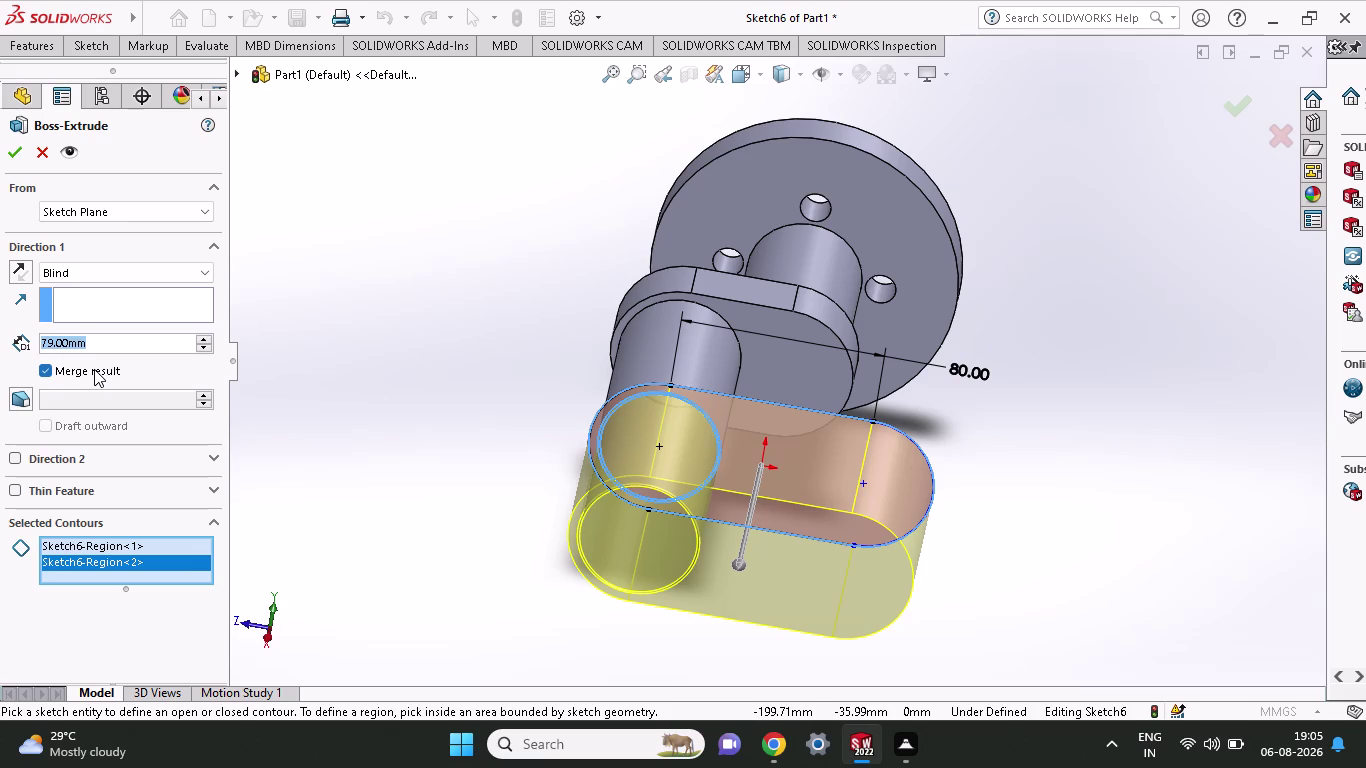
Set the arm boss to a 22 mm Blind depth, then orbit to its end face.
text(22)
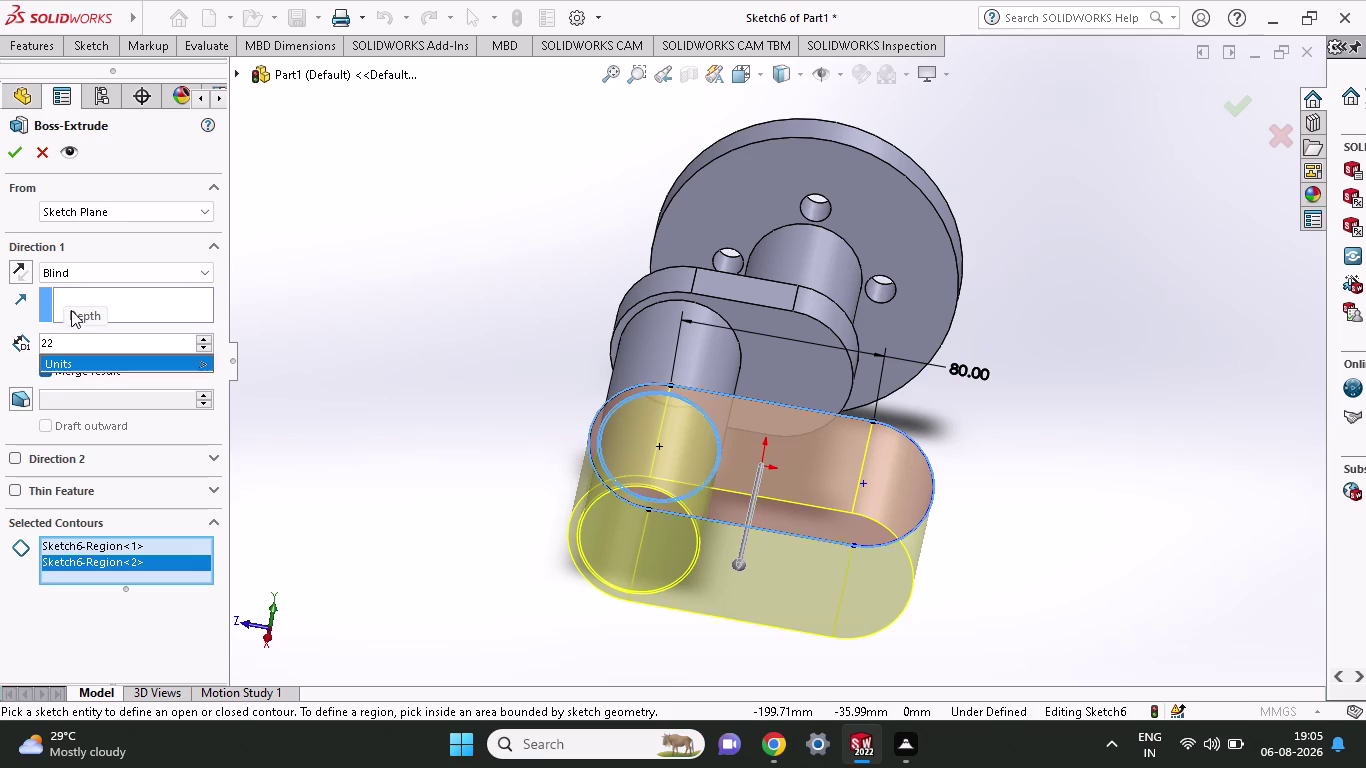
click(16, 155)
click(16, 155)
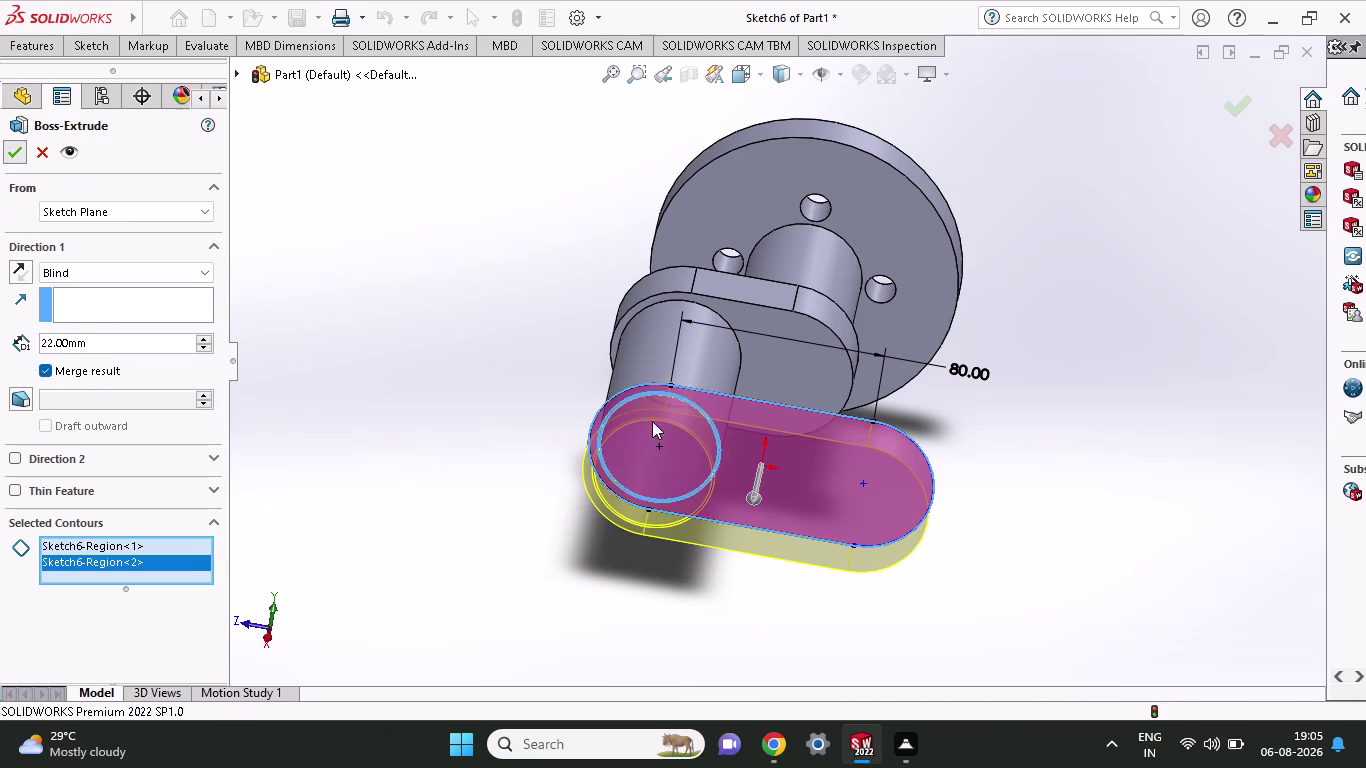
middle_drag(723, 580, 731, 665)
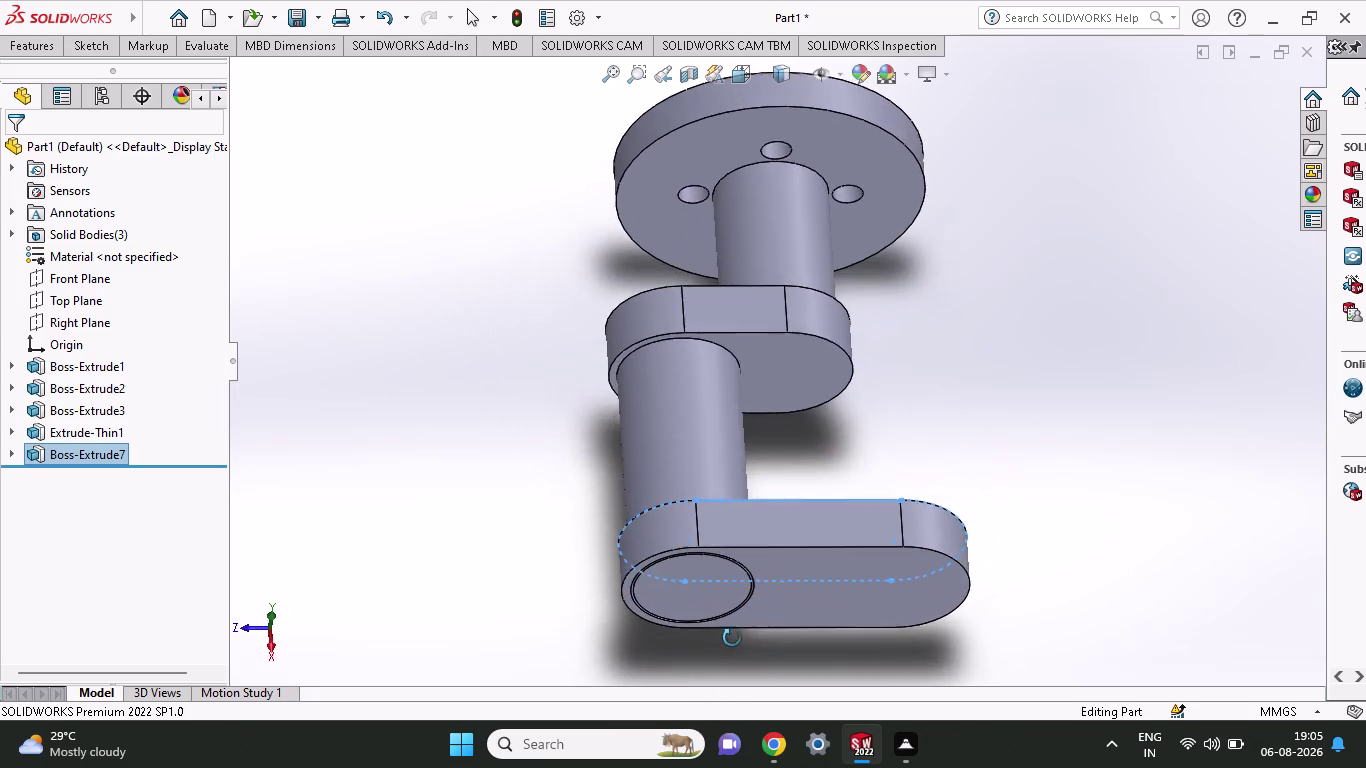
middle_drag(731, 665, 749, 578)
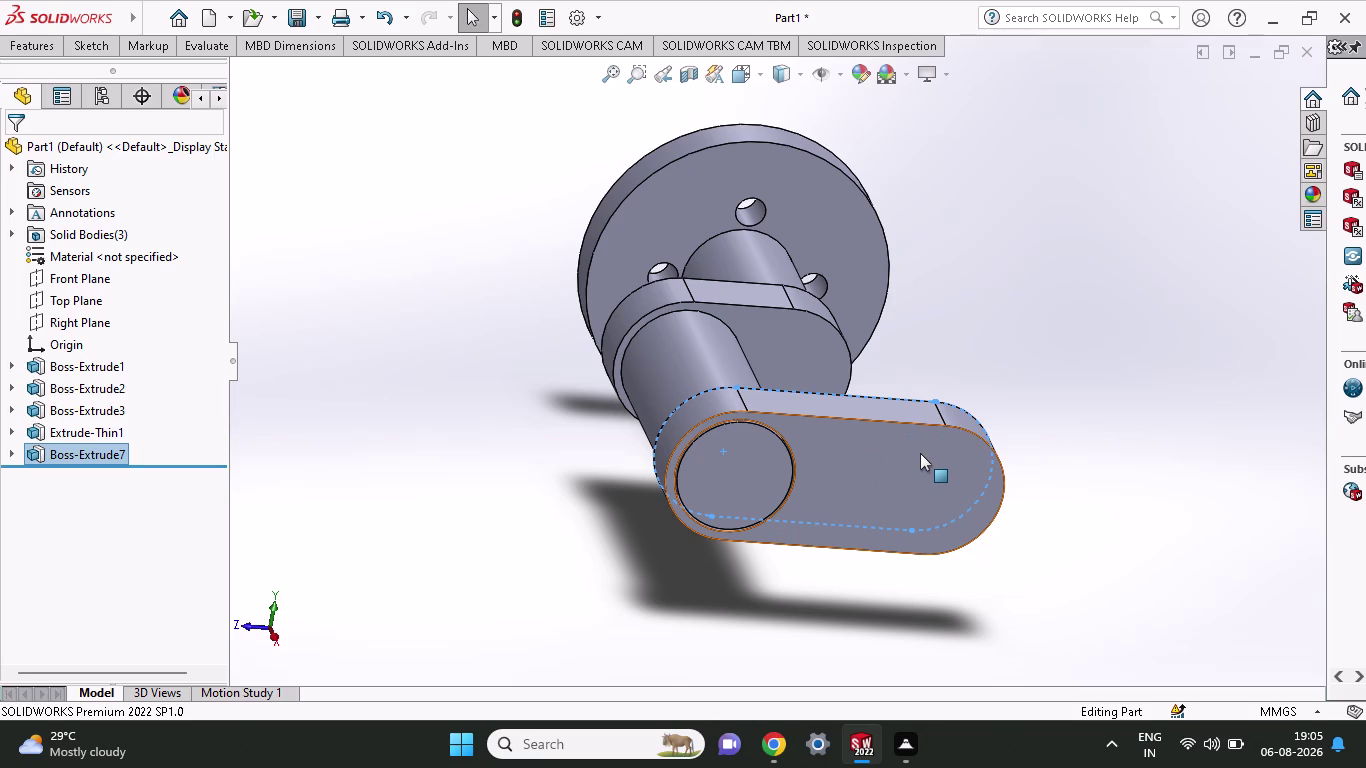
click(33, 45)
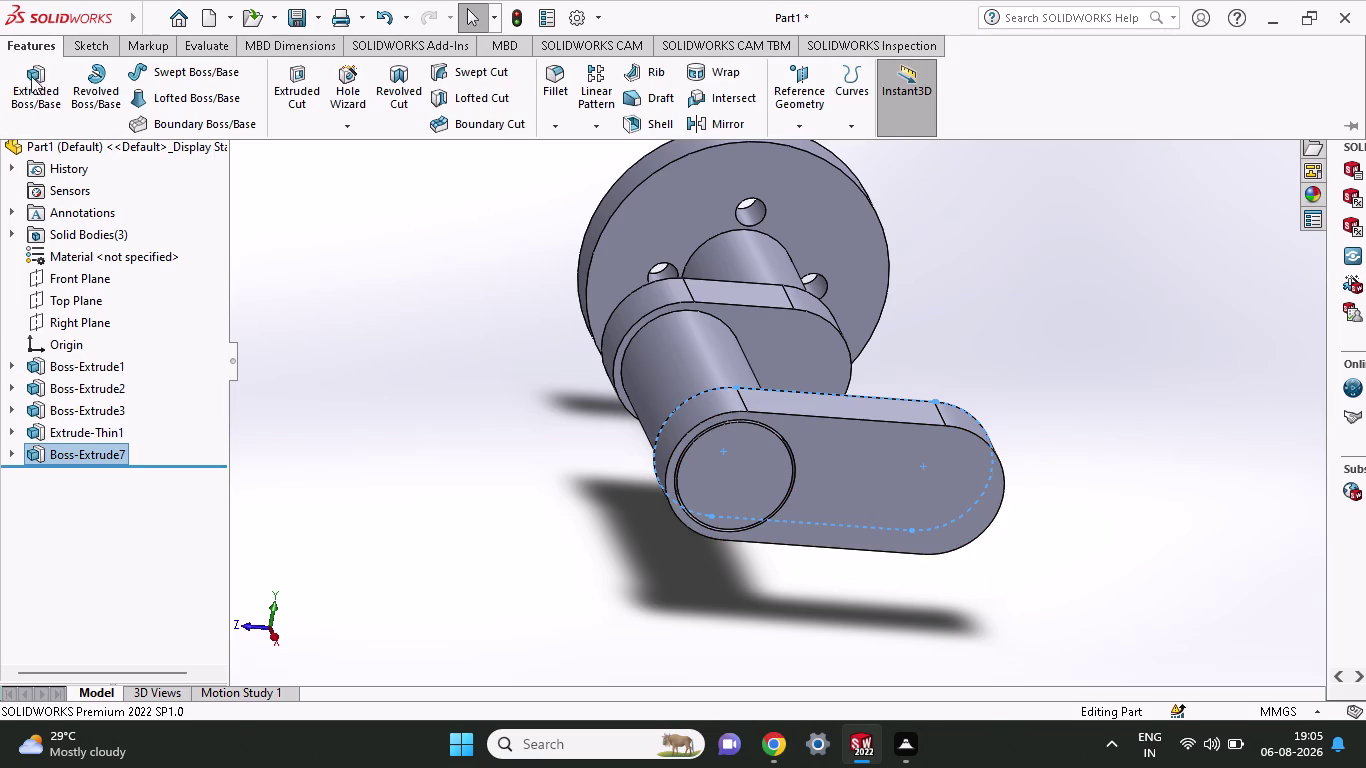
Start a sketch on the arm's end face and draw a circle at its far end.
click(28, 84)
click(839, 470)
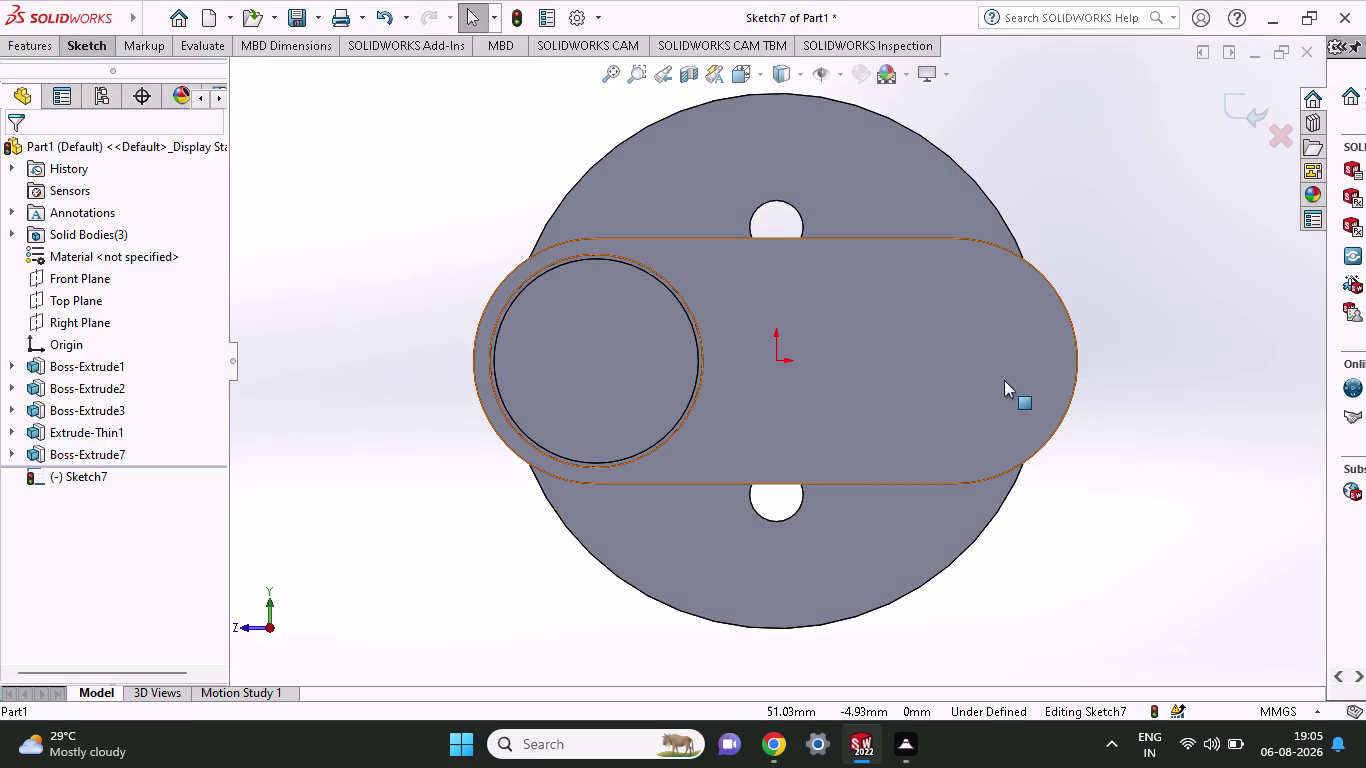
click(72, 46)
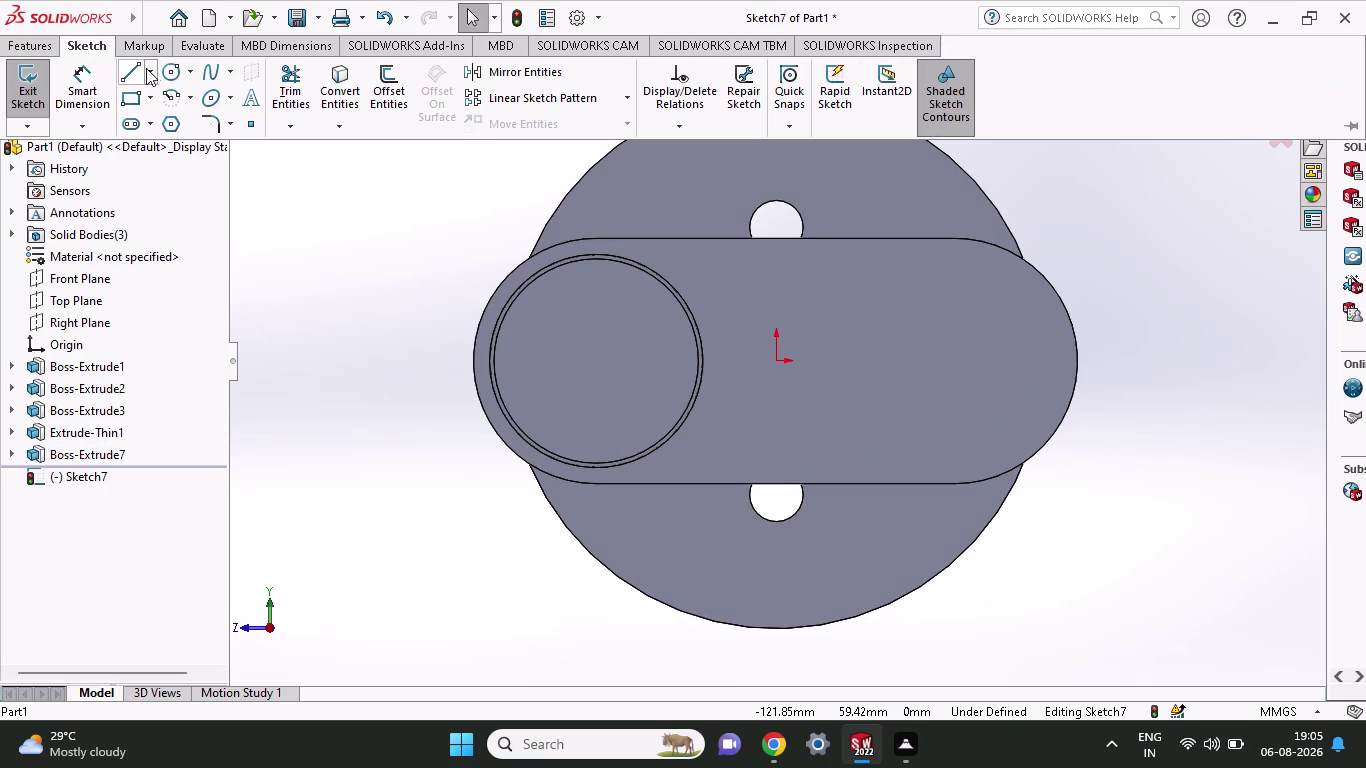
click(164, 68)
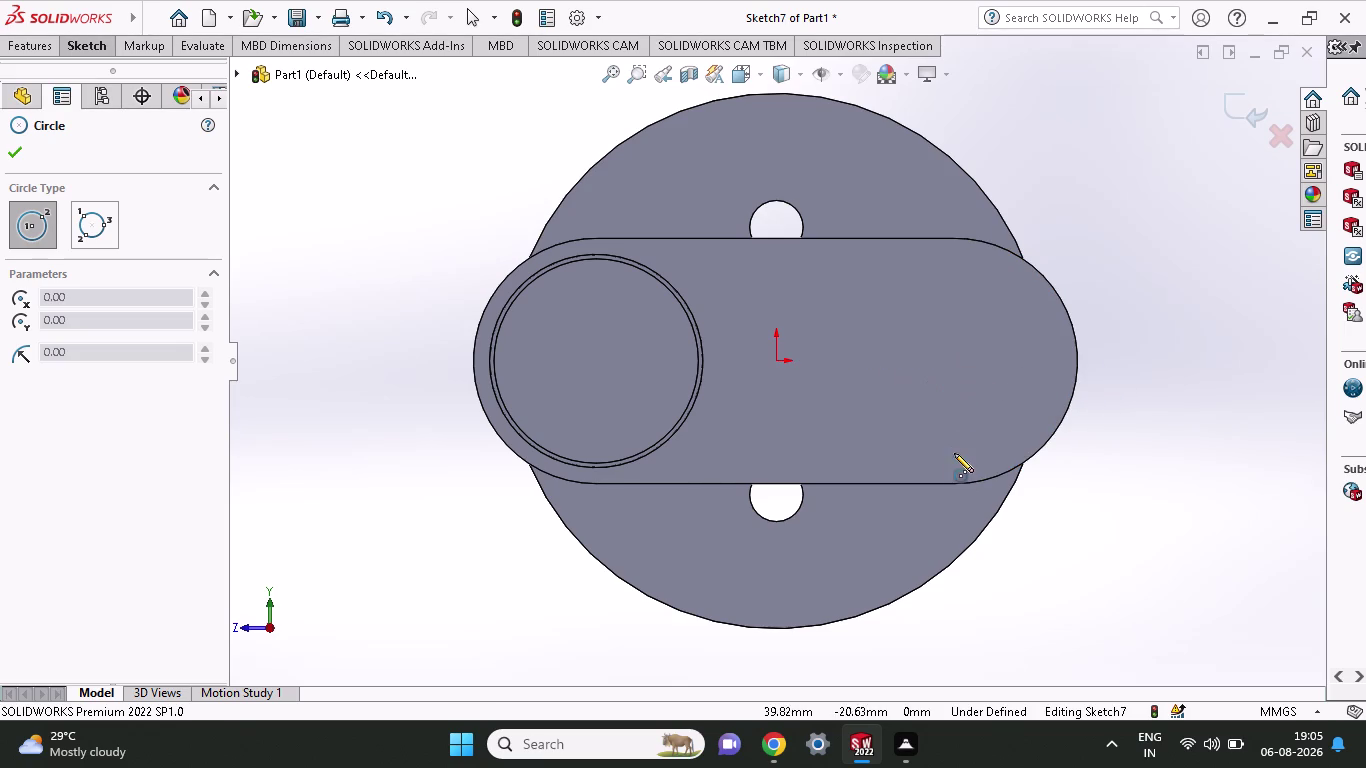
click(953, 360)
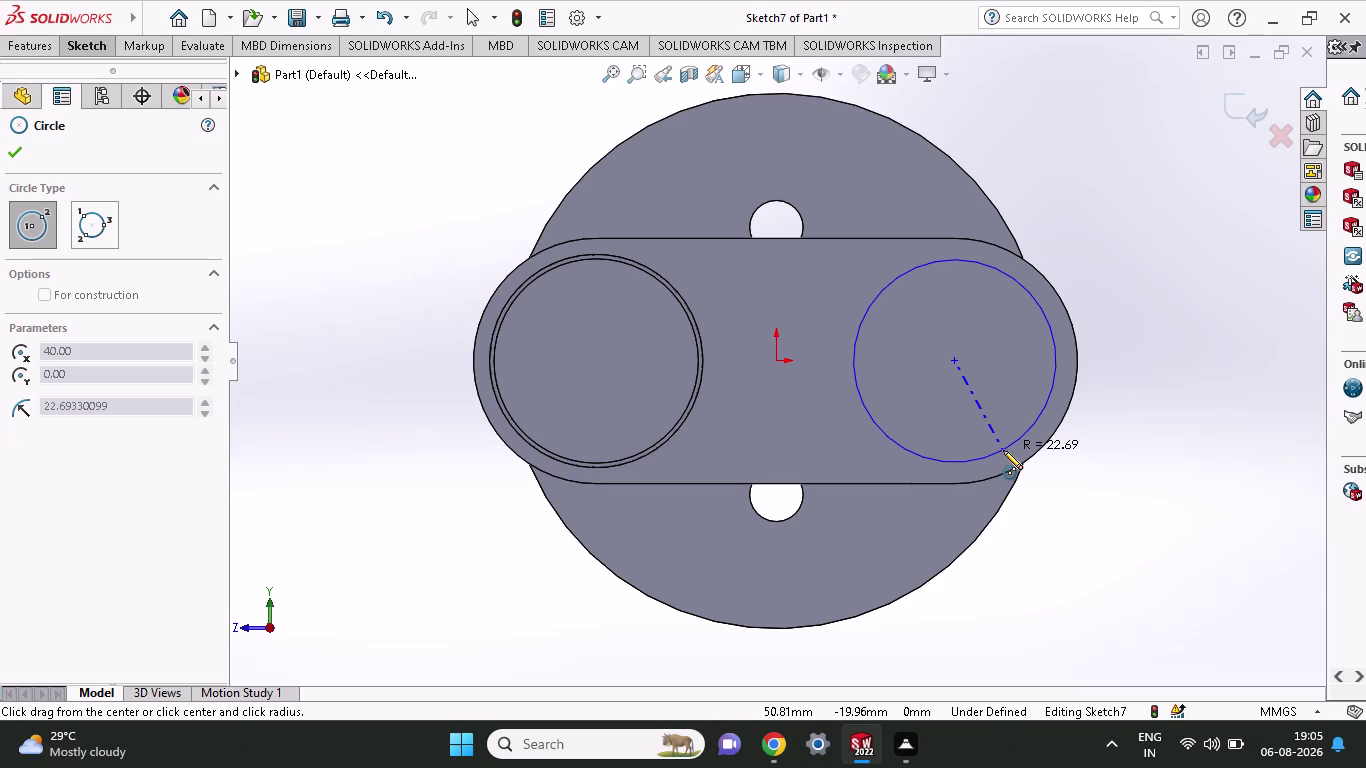
click(1002, 450)
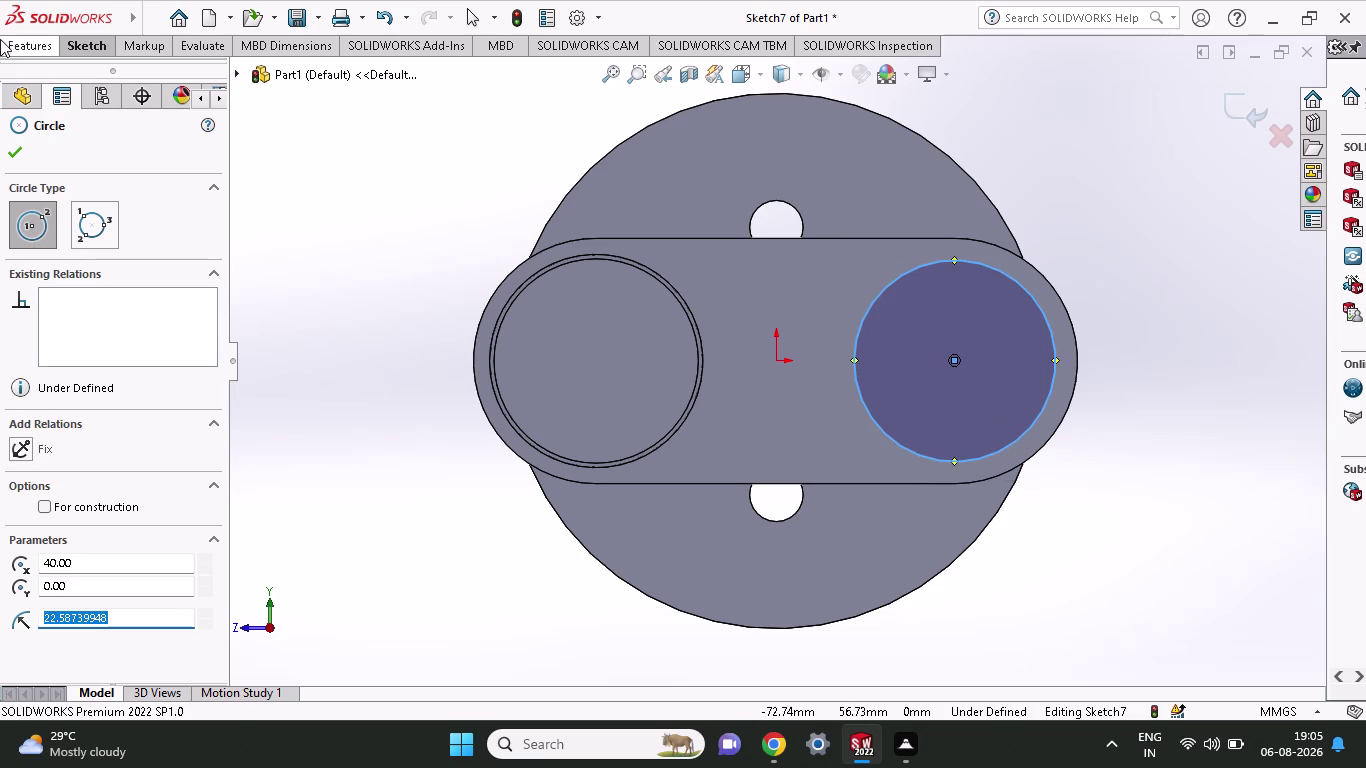
Dimension the circle's diameter as 22.5+22.5, giving 45 mm.
click(36, 47)
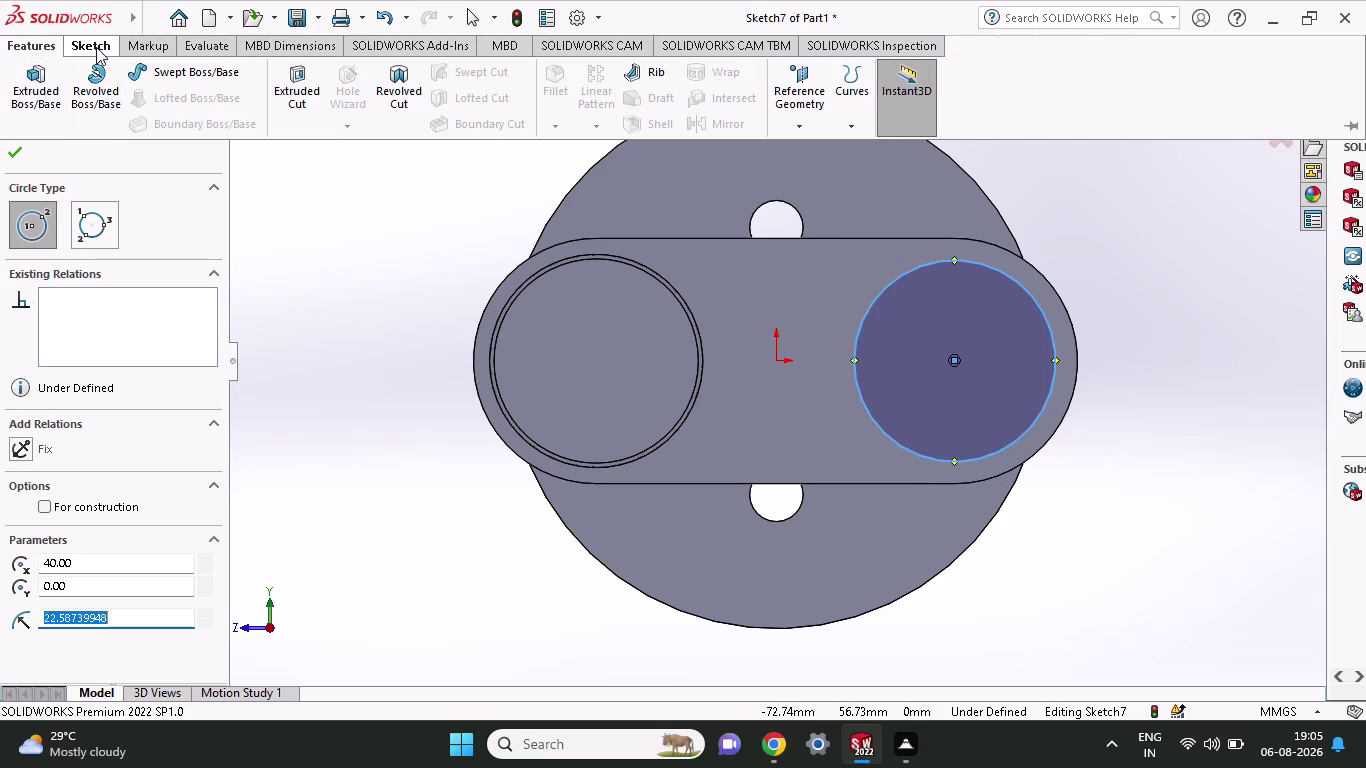
click(96, 47)
click(72, 83)
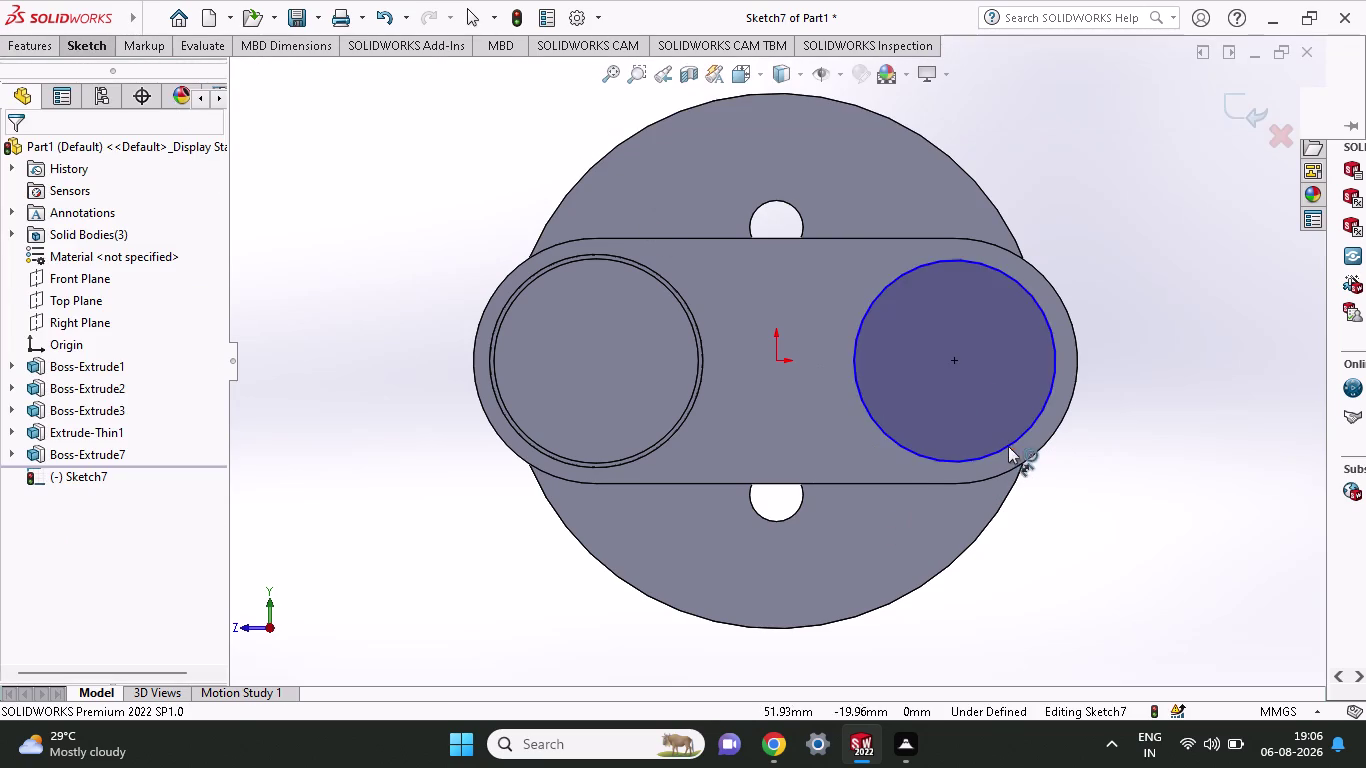
click(1008, 439)
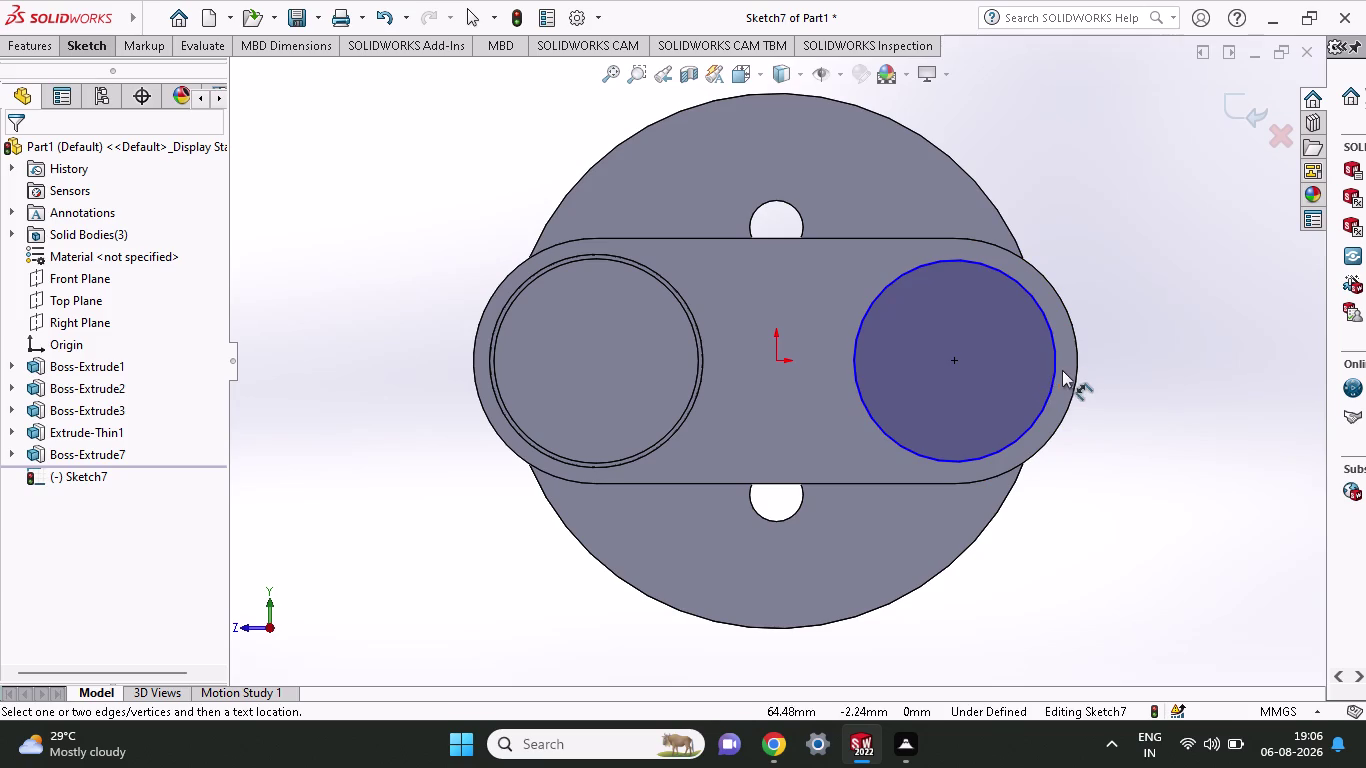
click(1052, 370)
click(1202, 388)
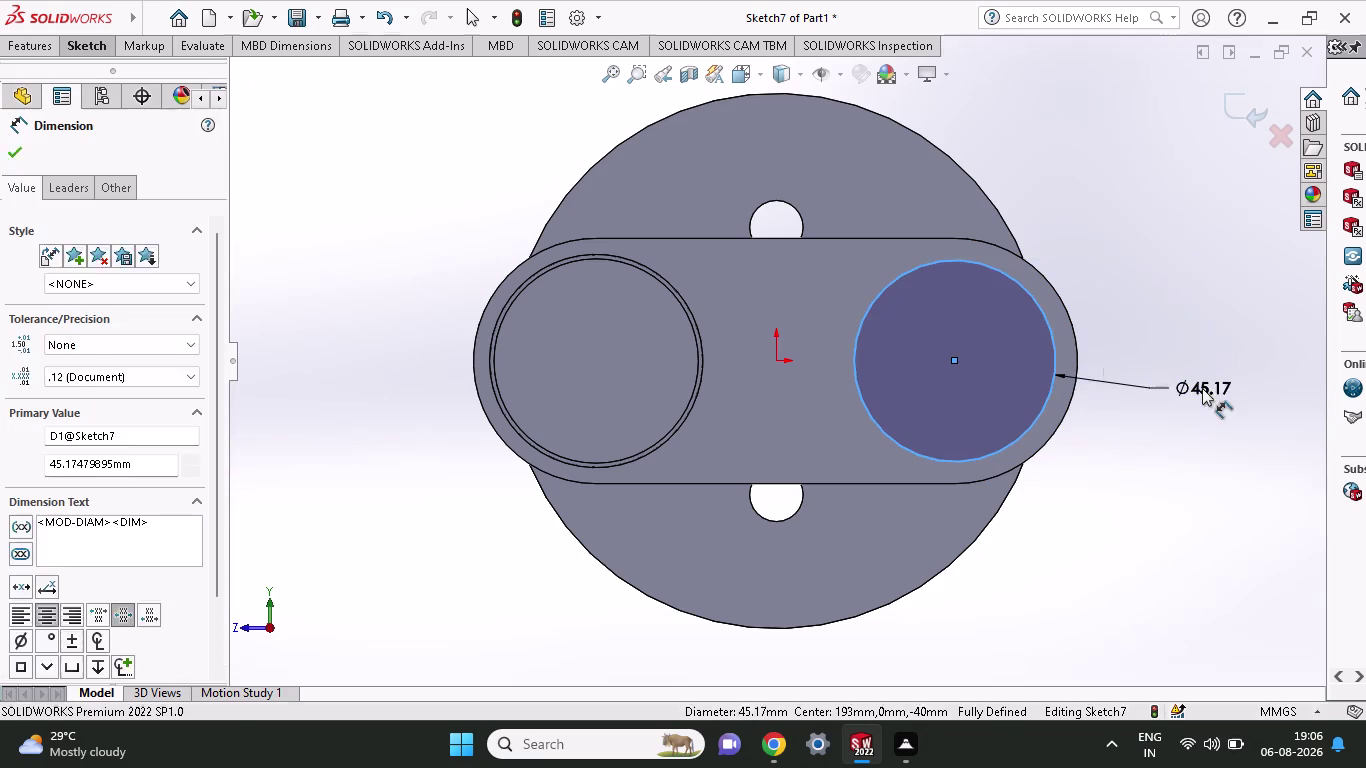
text(2)
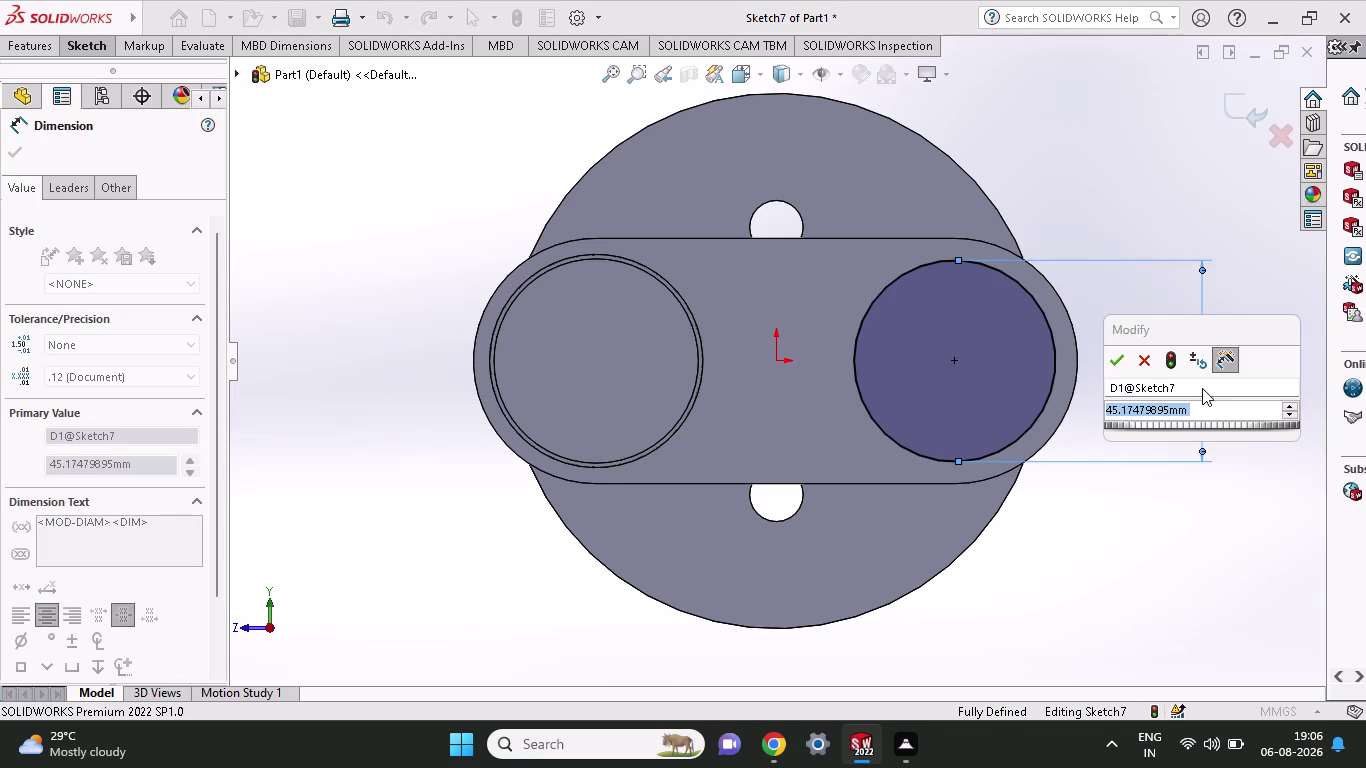
text(2)
text(.)
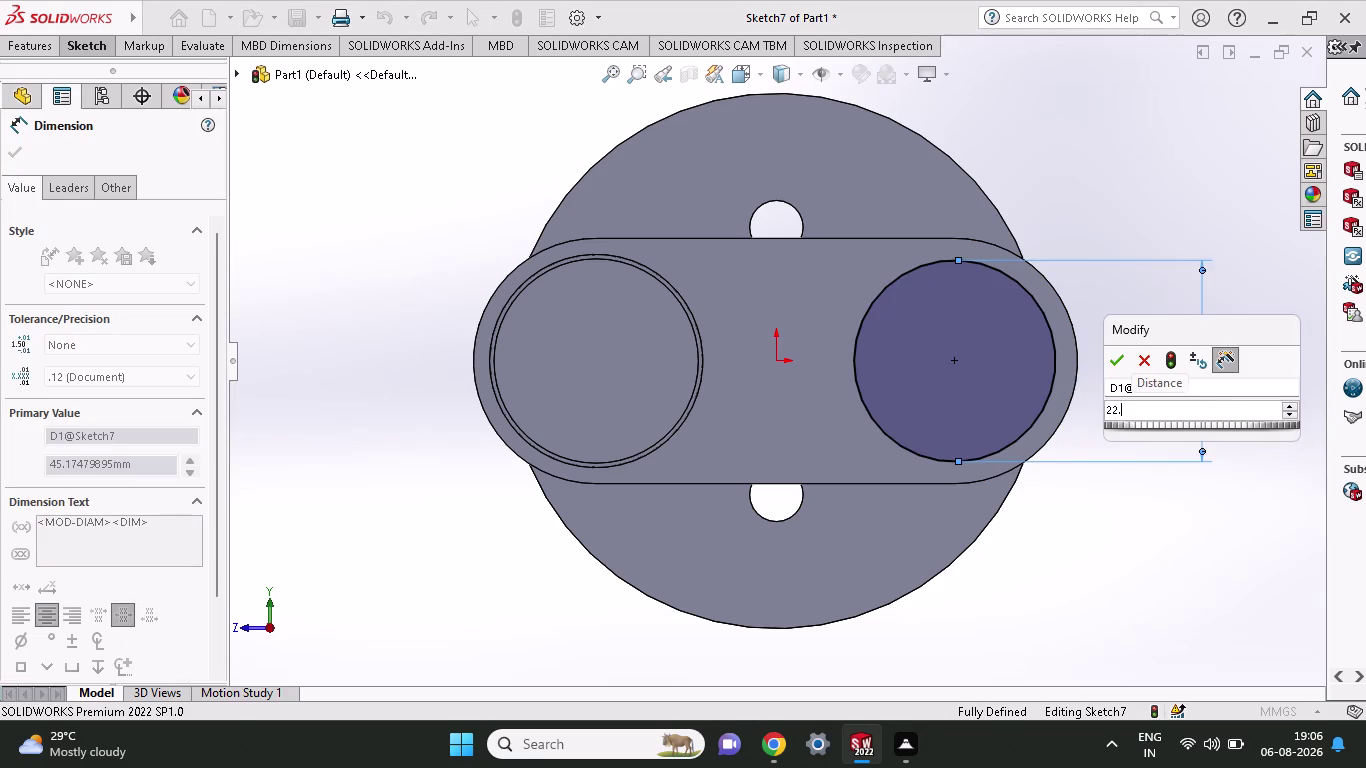
text(5+)
text(22)
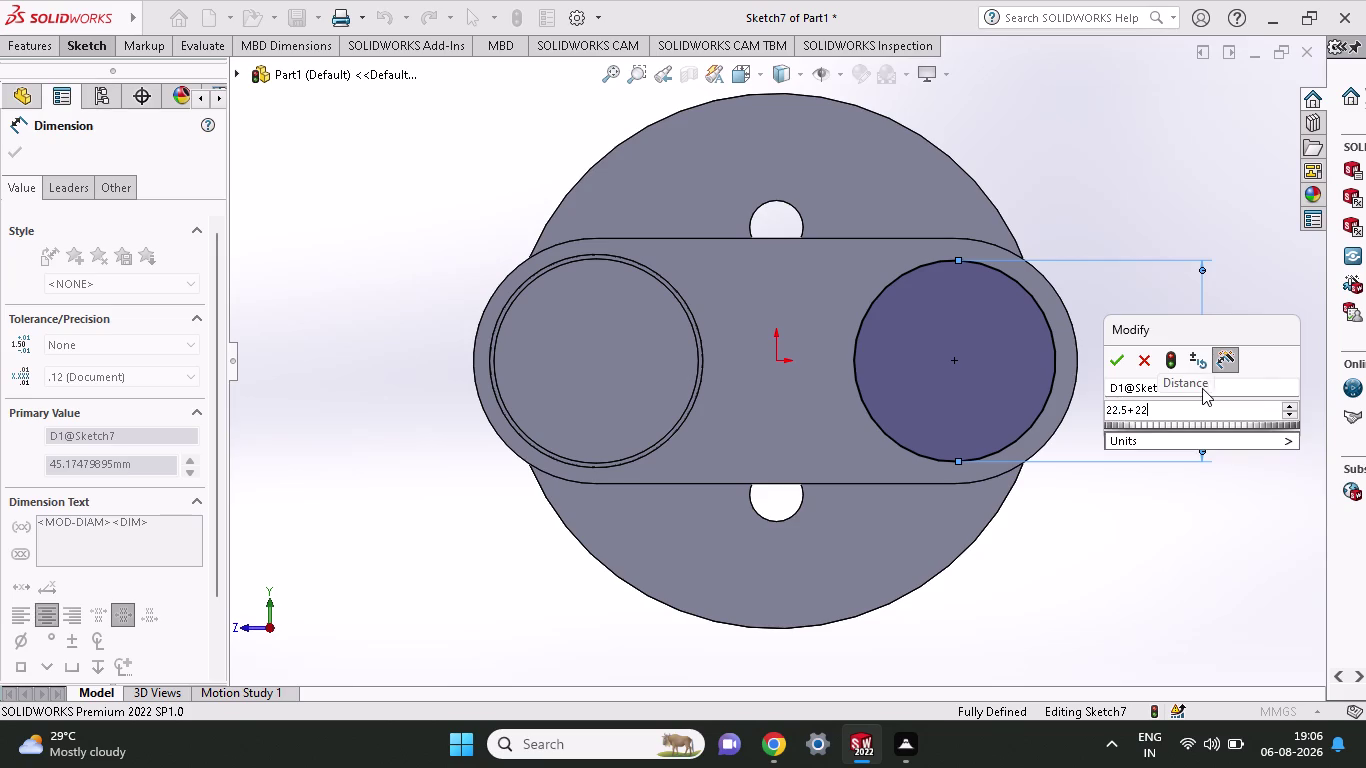
text(.5)
click(1120, 357)
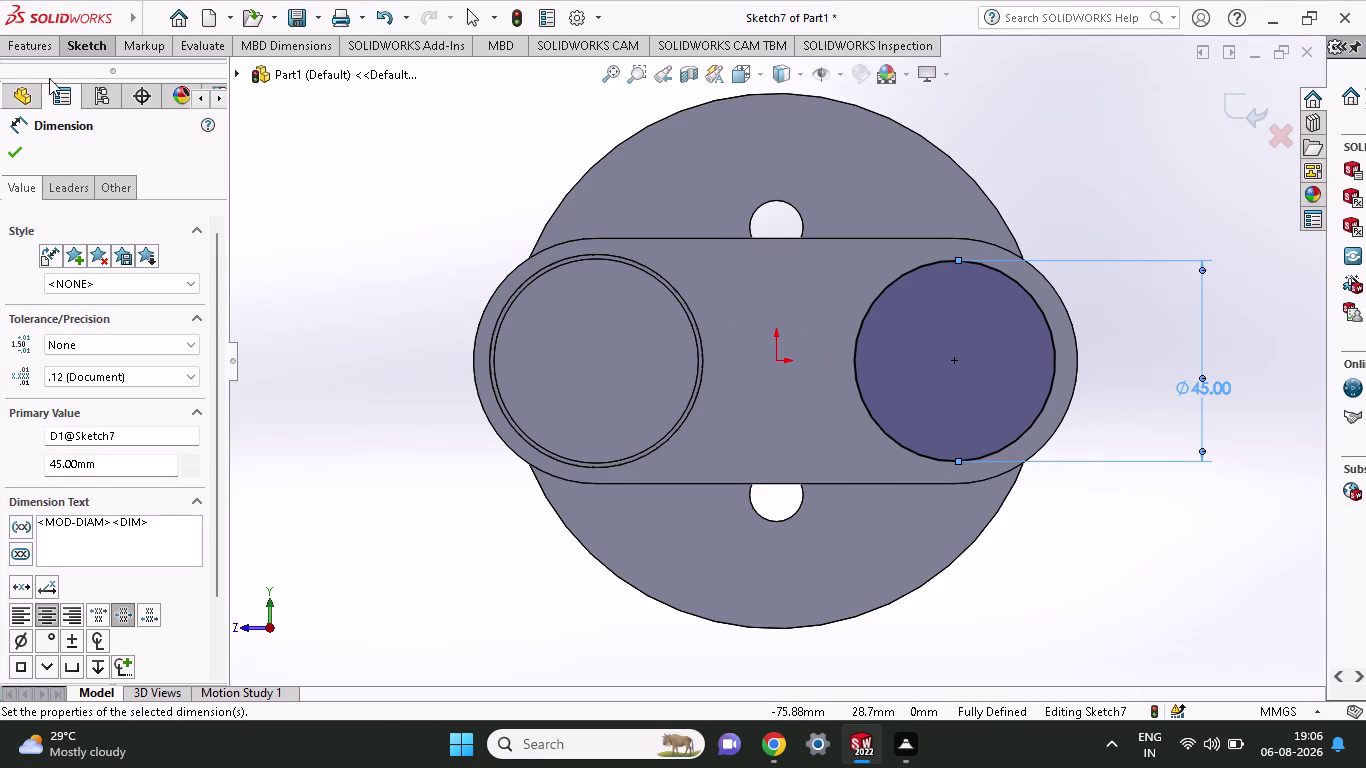
Start an Extruded Boss/Base from the circle sketch.
click(52, 50)
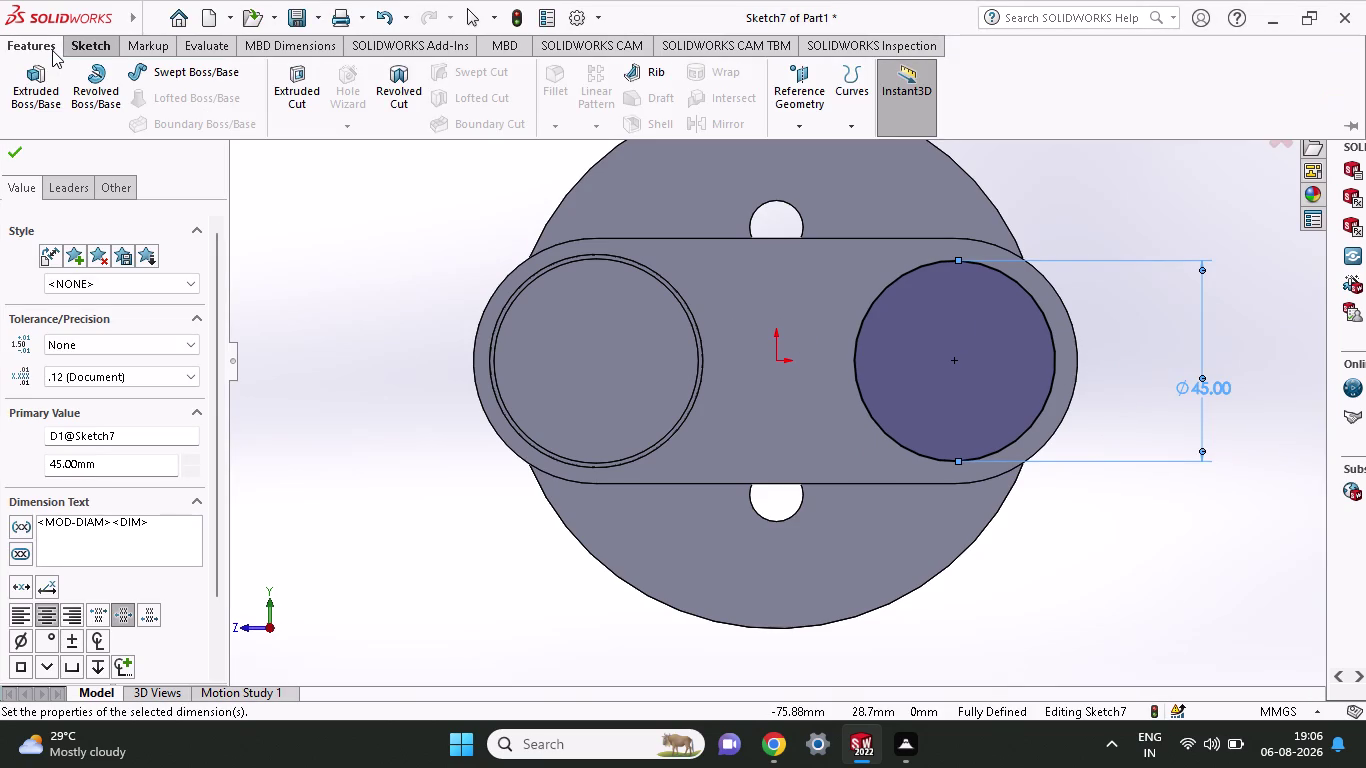
click(73, 50)
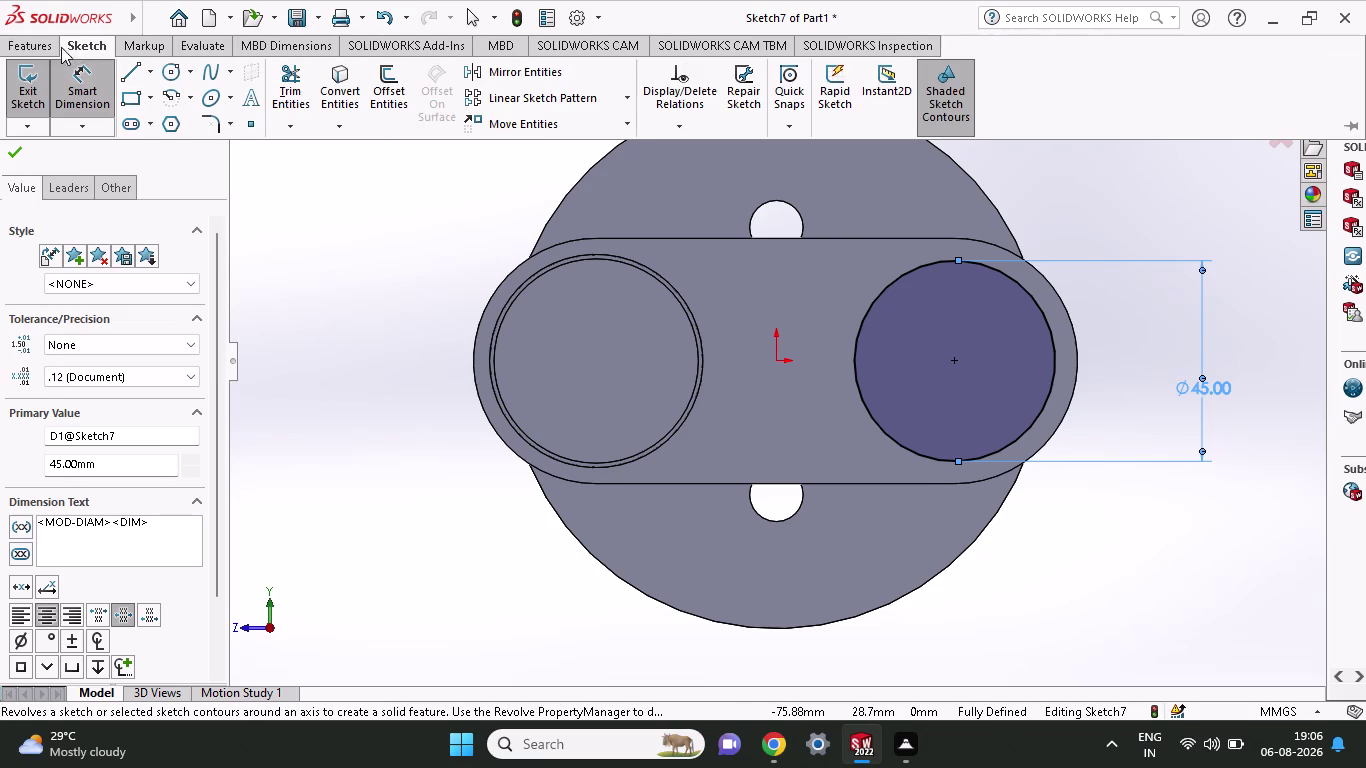
click(47, 43)
click(52, 85)
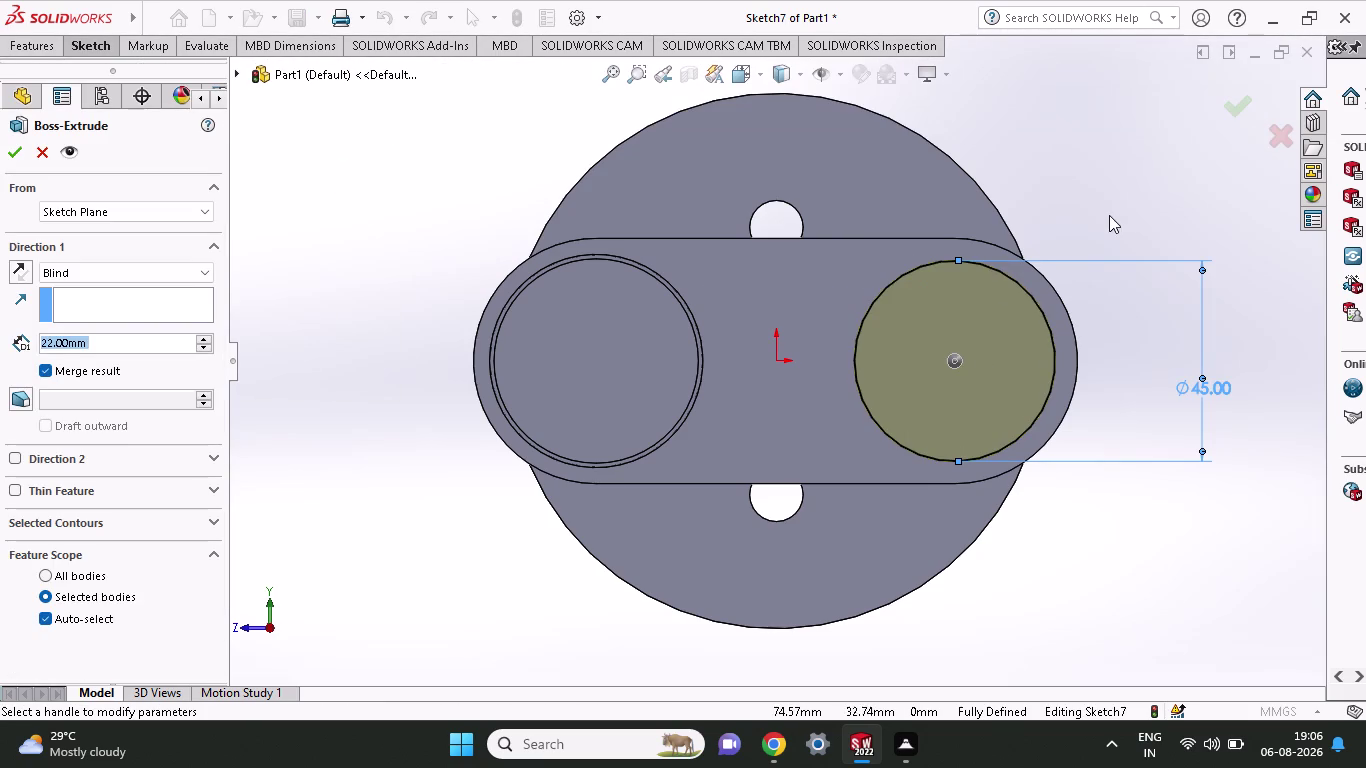
Orbit and zoom to inspect the Boss-Extrude preview of Sketch7.
middle_drag(1109, 215, 1140, 309)
scroll(up, 3)
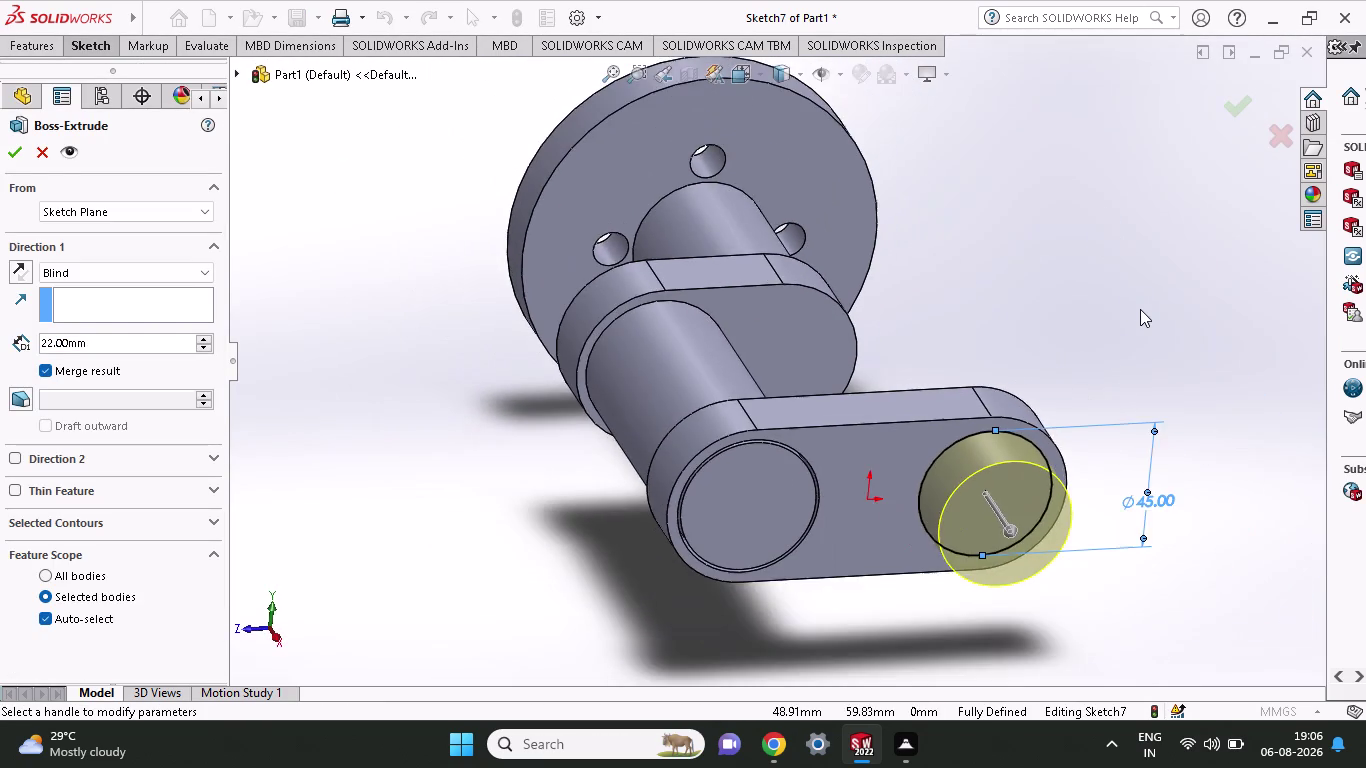
scroll(up, 3)
scroll(up, 3)
scroll(down, 3)
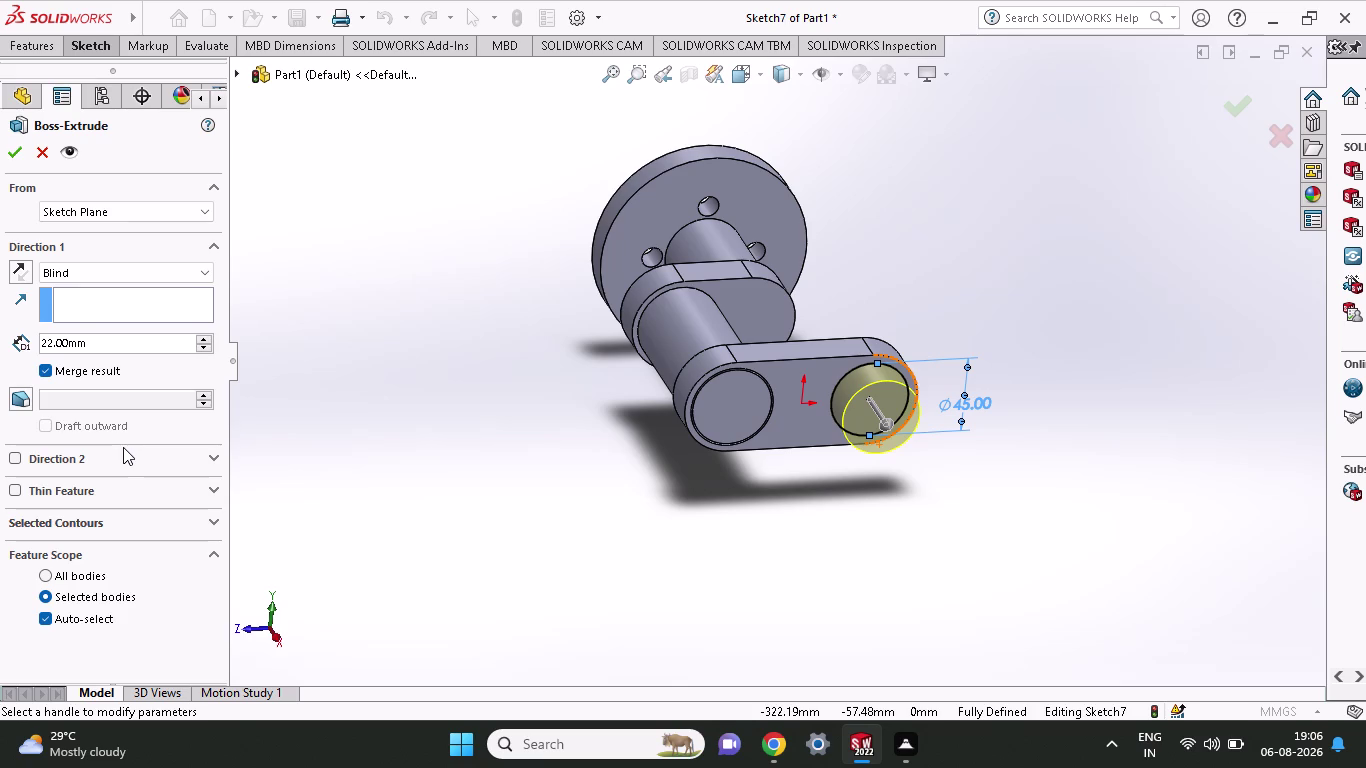
middle_drag(863, 242, 879, 392)
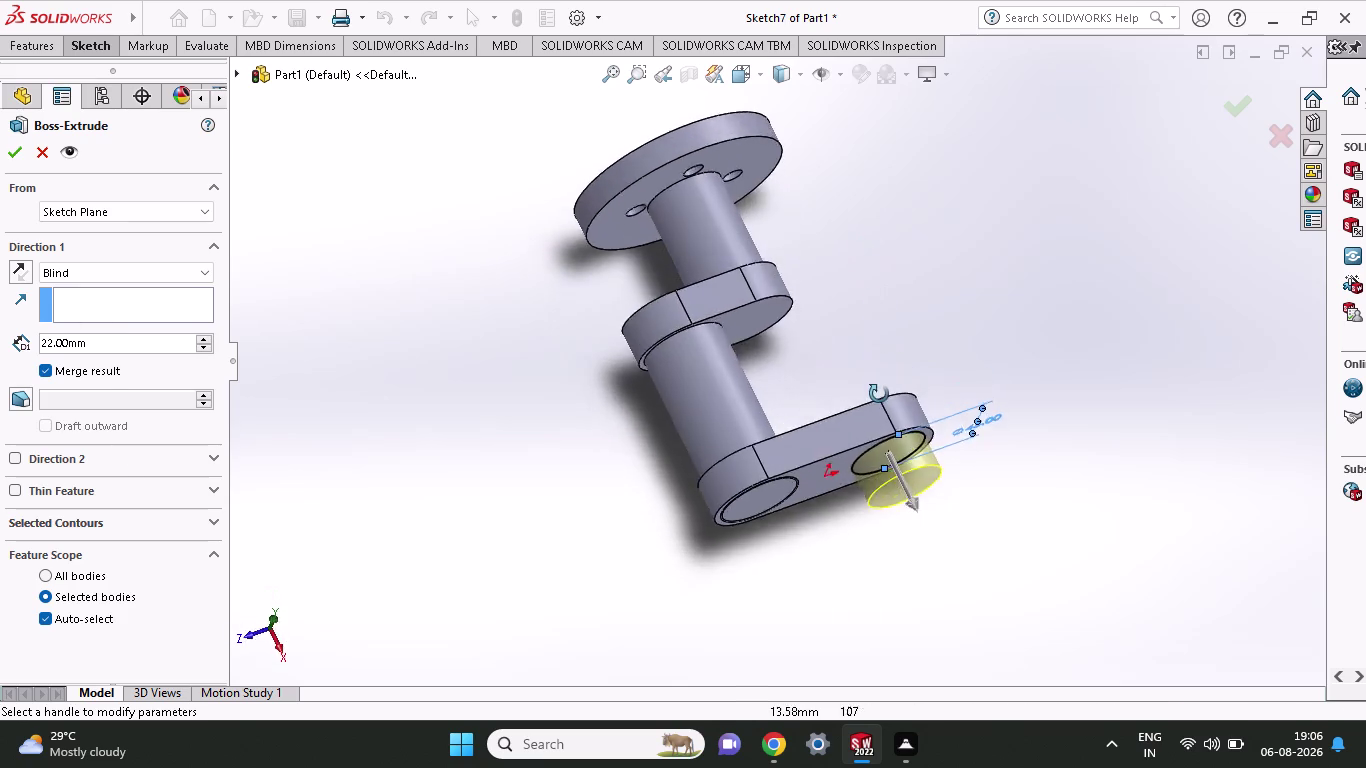
middle_drag(879, 392, 849, 270)
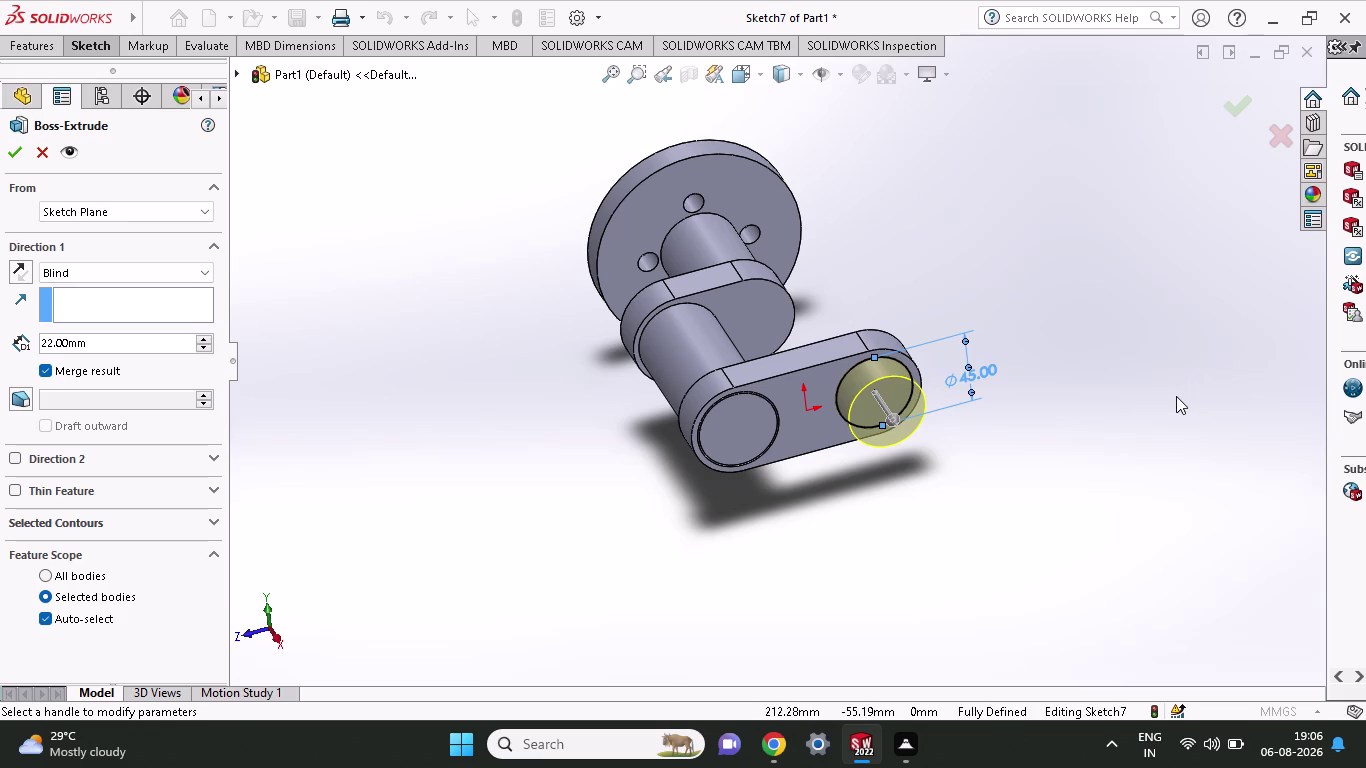
Cancel the extrusion and undo until the circle reads 45.17 mm diameter.
key(ctrl+z)
key(ctrl+z)
key(Escape)
key(ctrl+z)
key(ctrl+z)
key(ctrl+z)
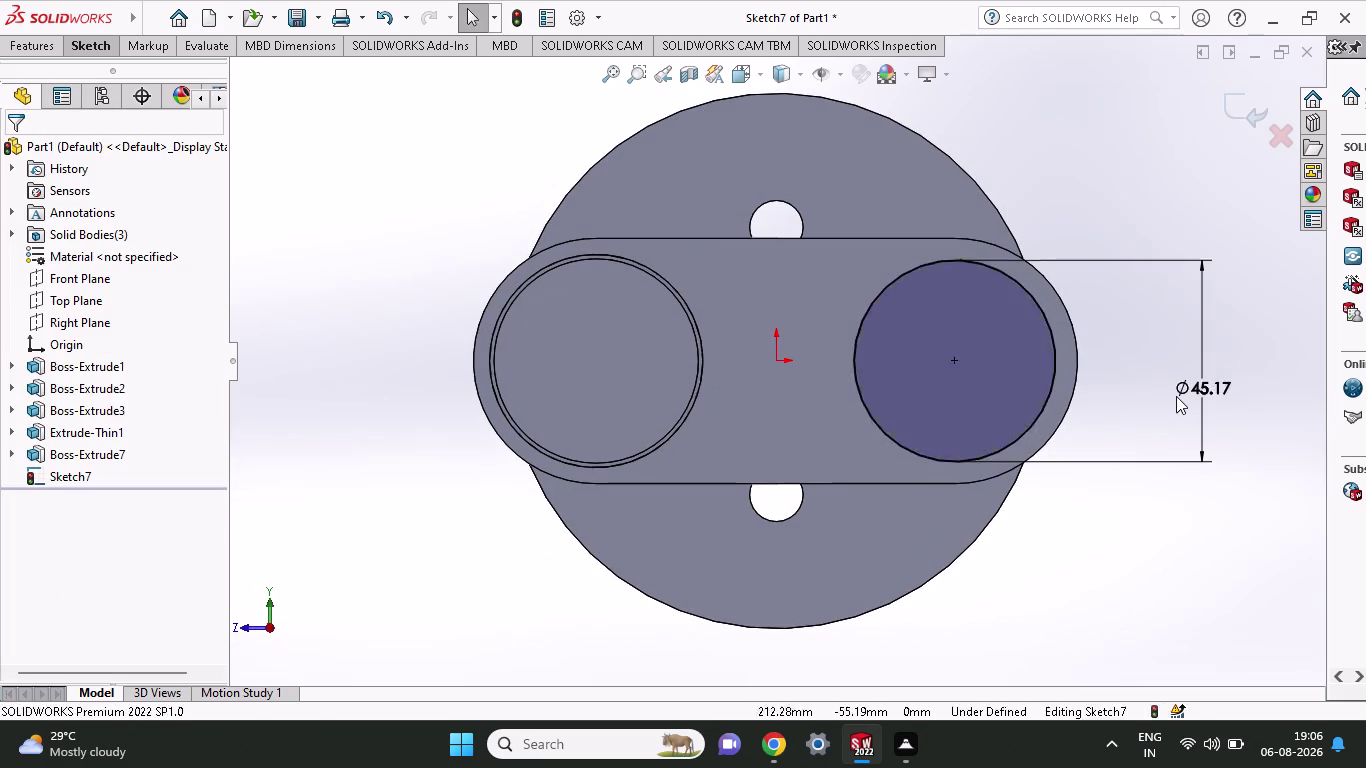
Undo the circle sketch and earlier steps, orbiting to inspect the model.
key(ctrl+z)
key(ctrl+z)
key(ctrl+z)
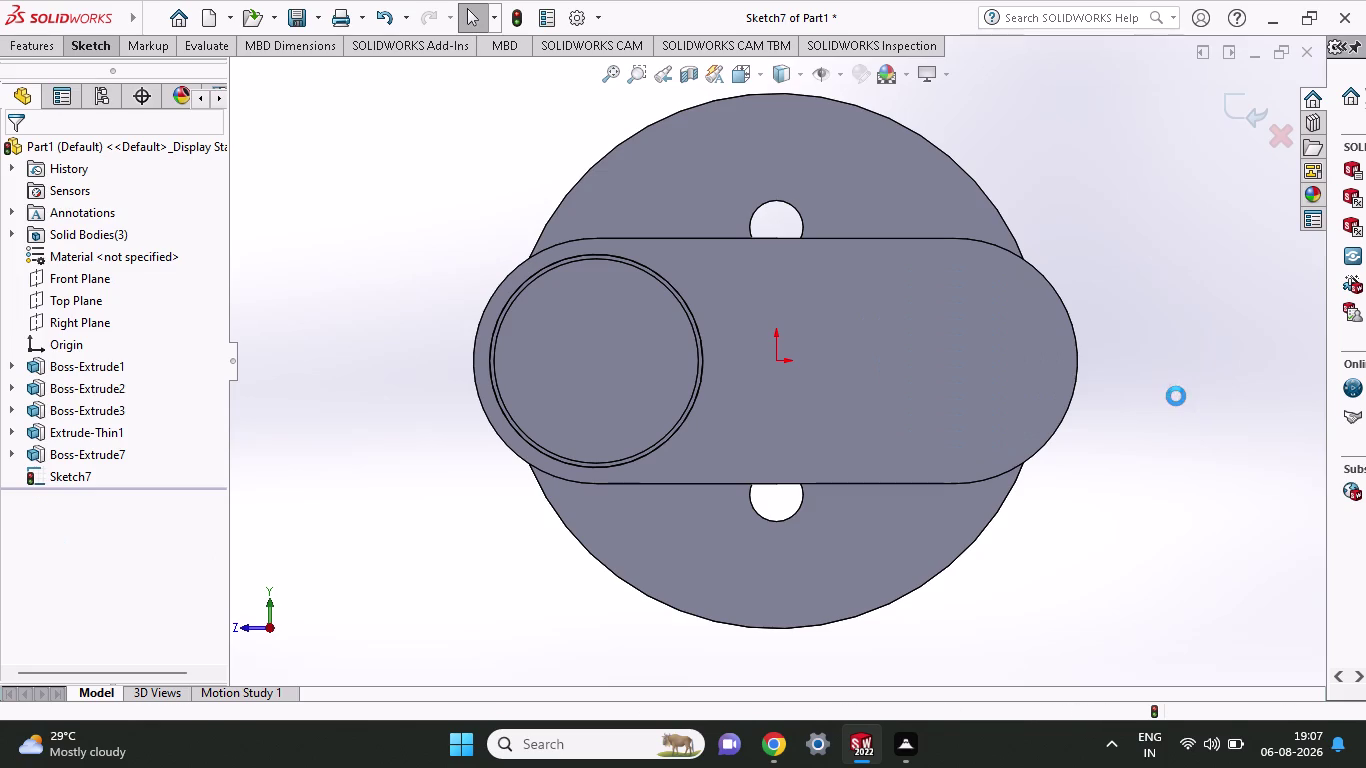
key(ctrl+z)
middle_drag(1158, 333, 1159, 465)
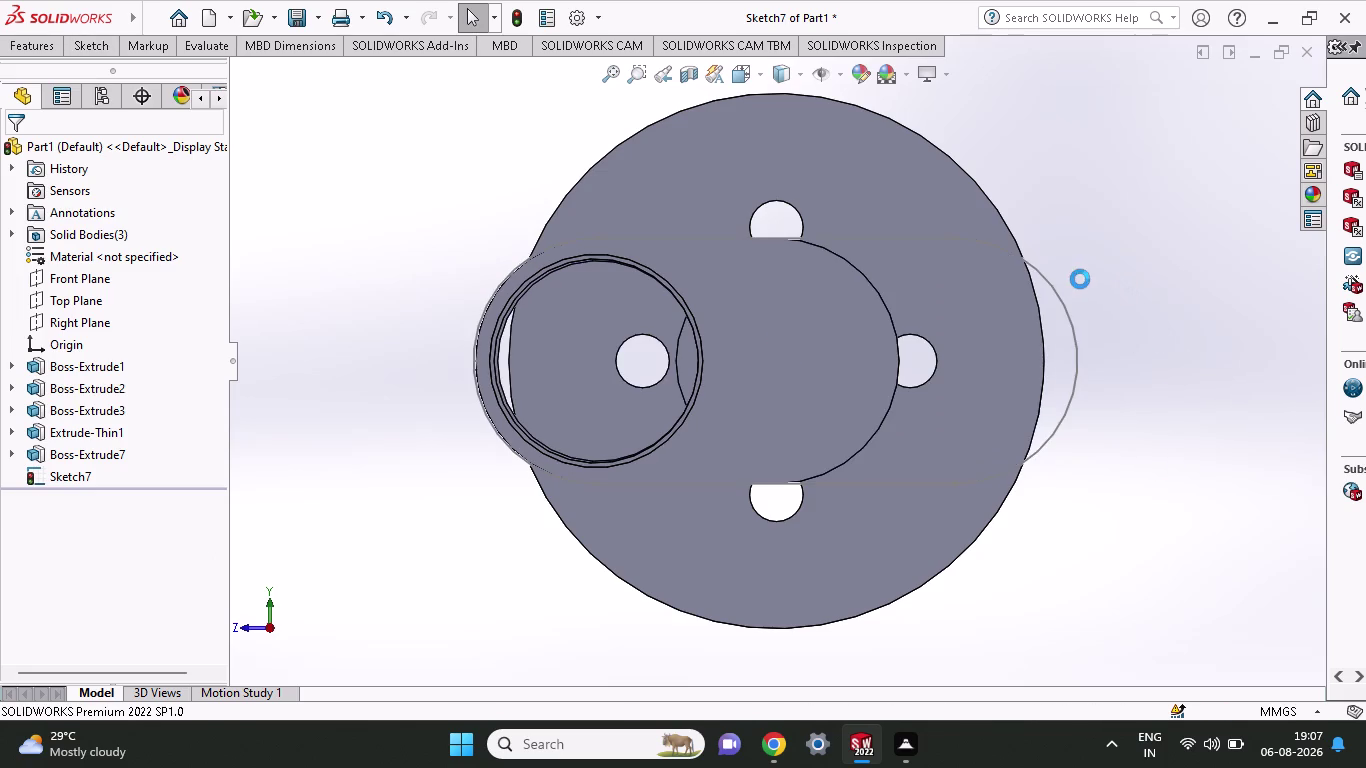
middle_drag(1109, 269, 1133, 365)
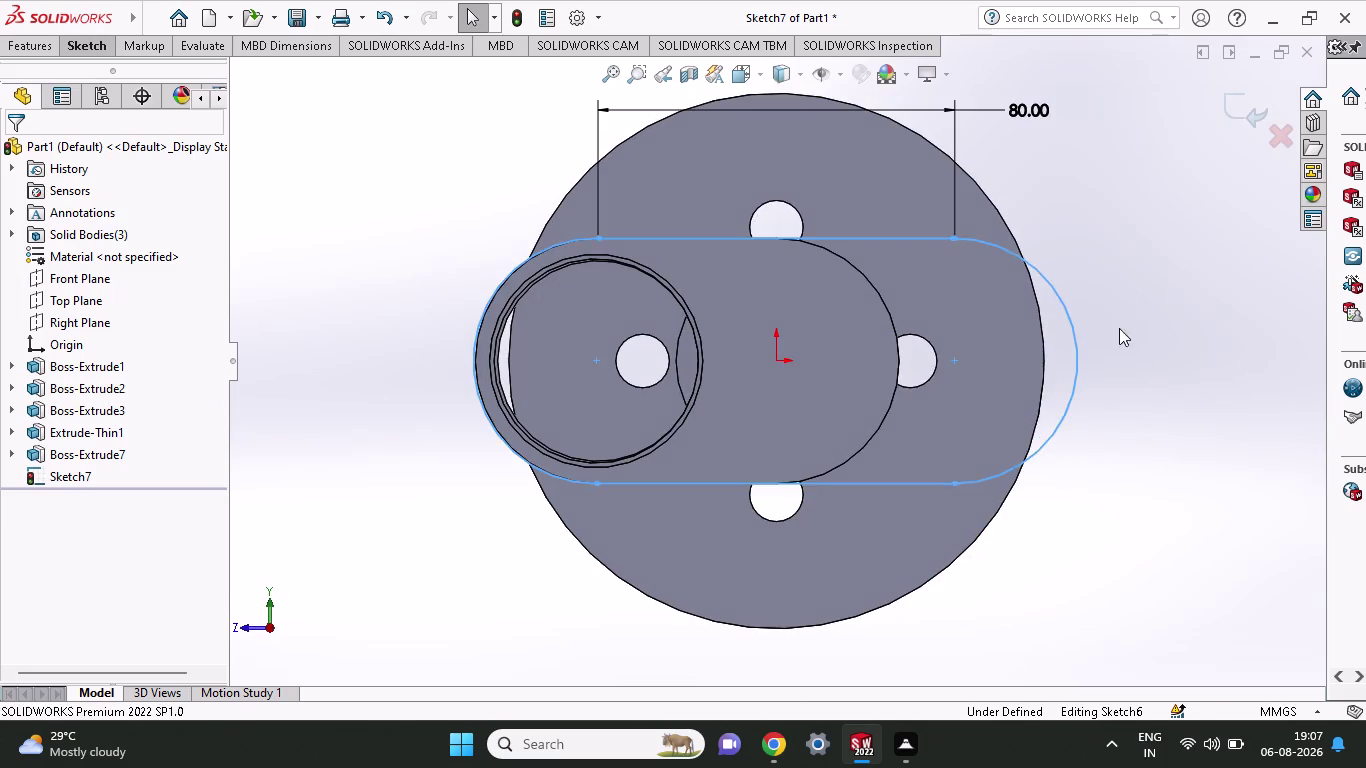
middle_drag(1130, 293, 1128, 421)
scroll(up, 3)
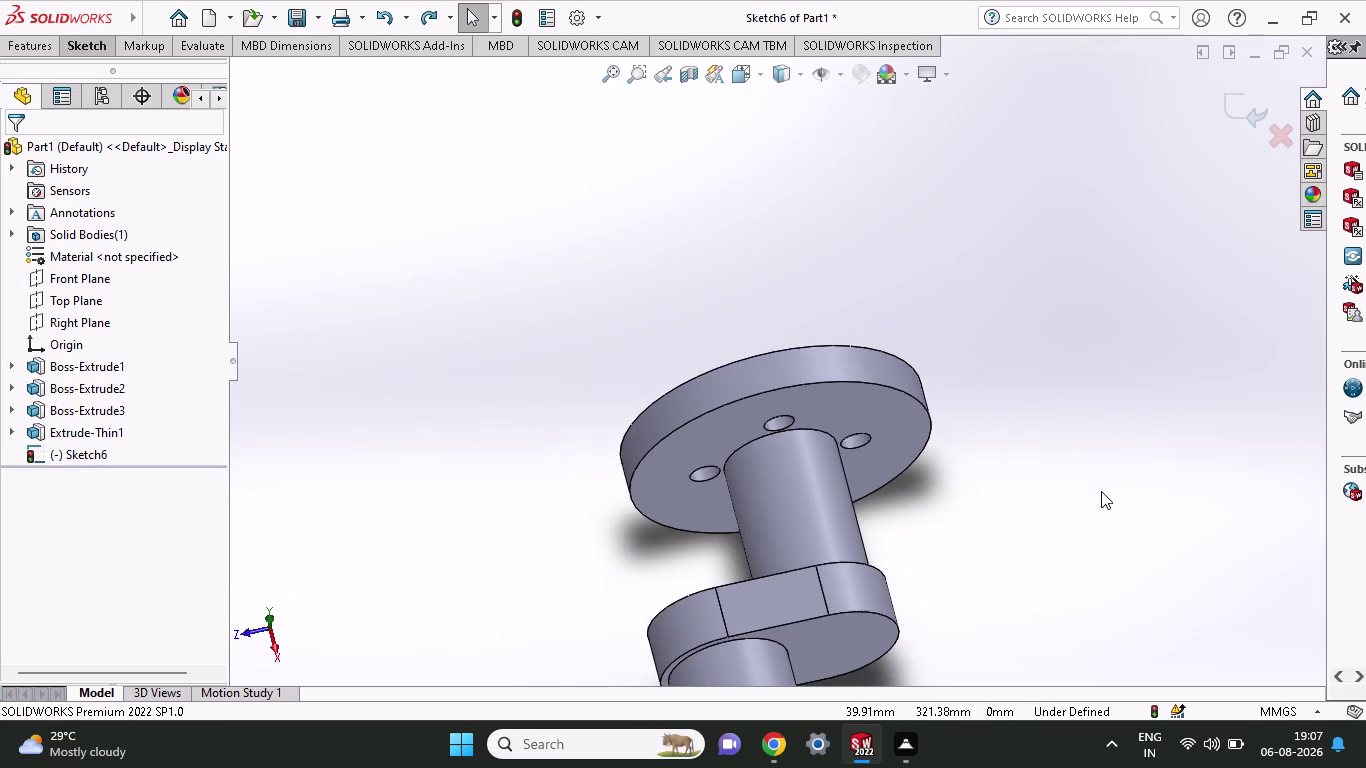
scroll(up, 3)
scroll(up, 3)
middle_drag(903, 563, 885, 535)
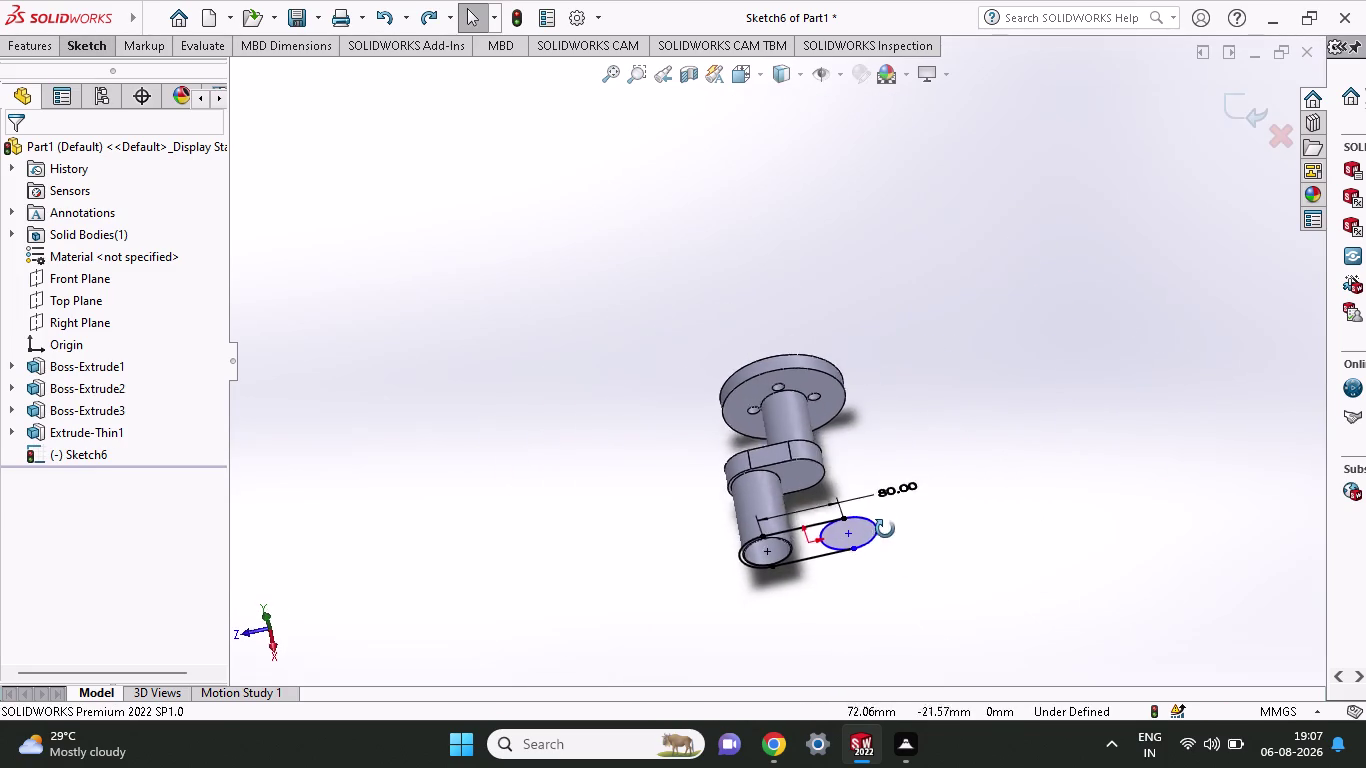
middle_drag(885, 535, 887, 470)
Undo Boss-Extrude7 and Extrude-Thin1 back to the arm-end circle sketch, Sketch5.
key(ctrl+z)
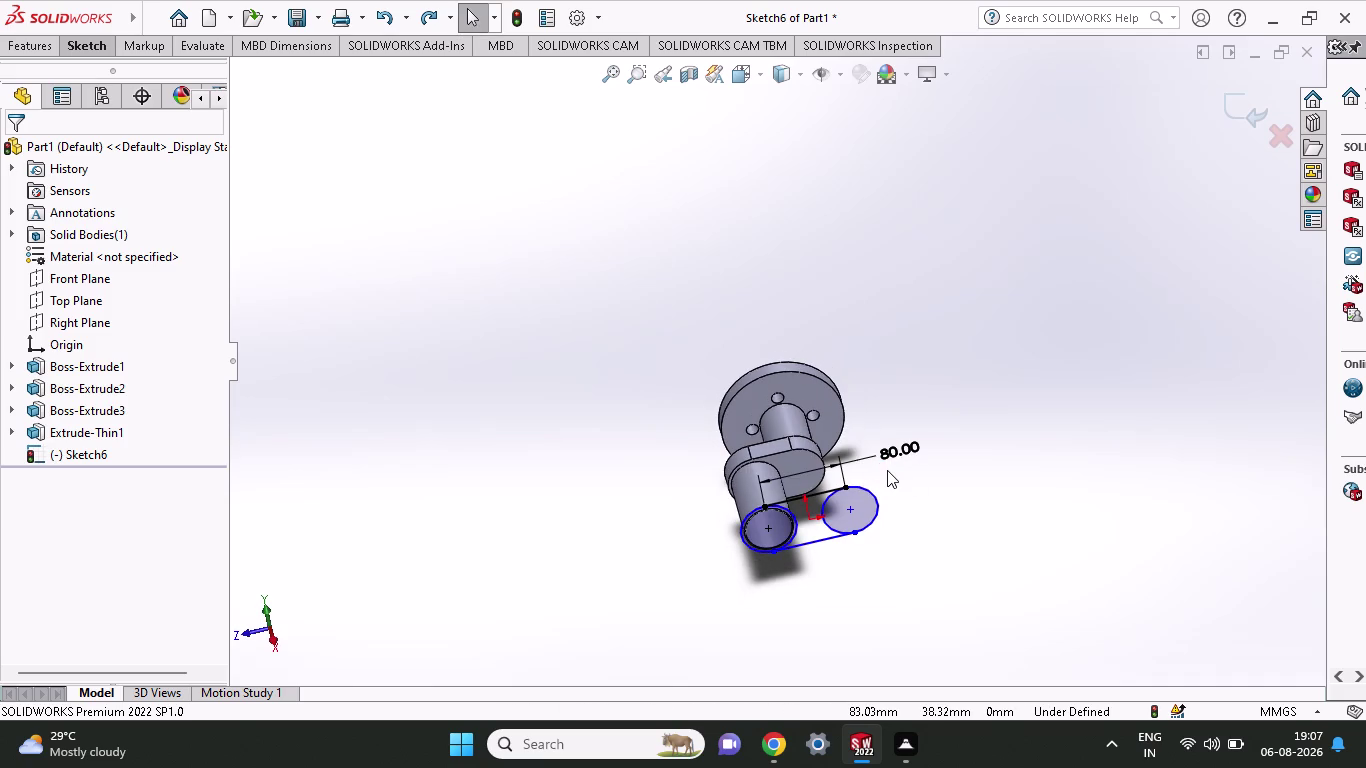
key(ctrl+z)
key(ctrl+z)
key(ctrl+z)
key(ctrl+z)
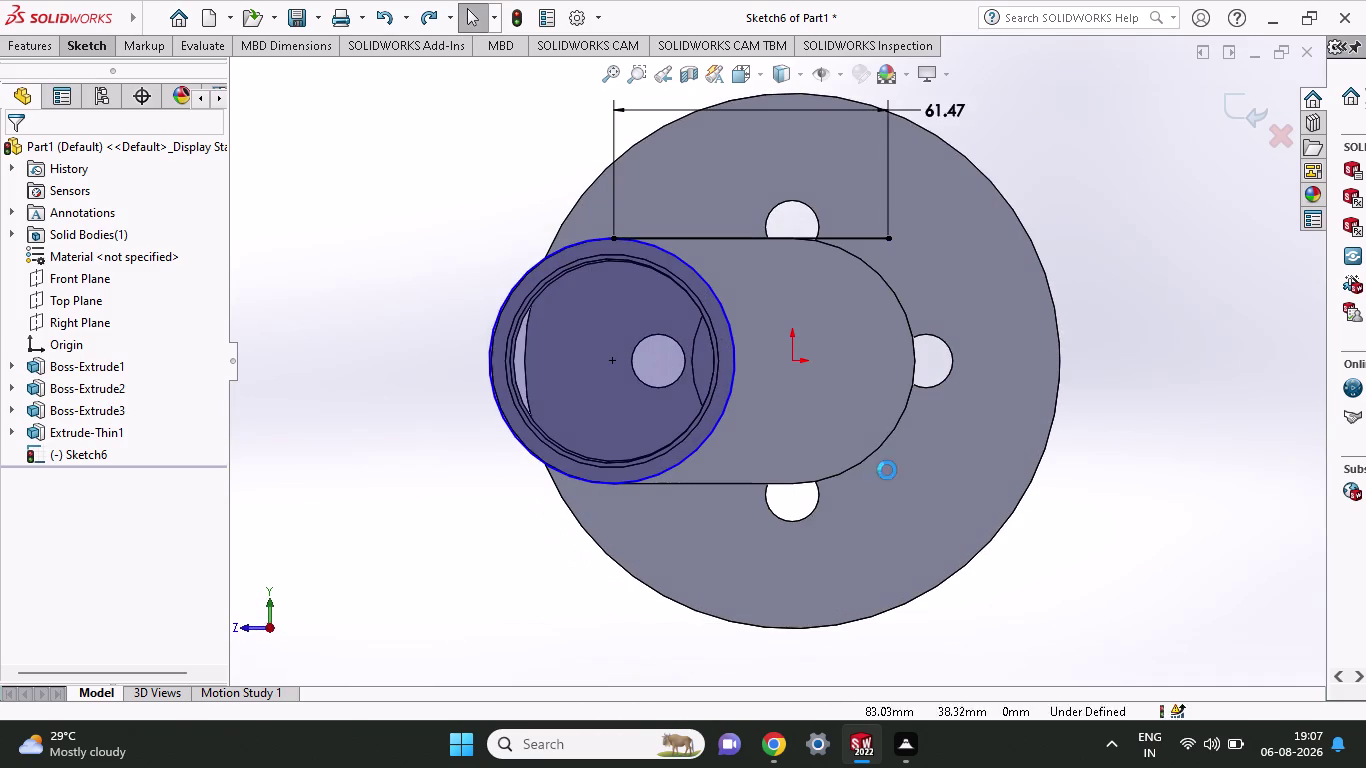
key(ctrl+z)
key(ctrl+z)
key(ctrl+z)
key(ctrl+z)
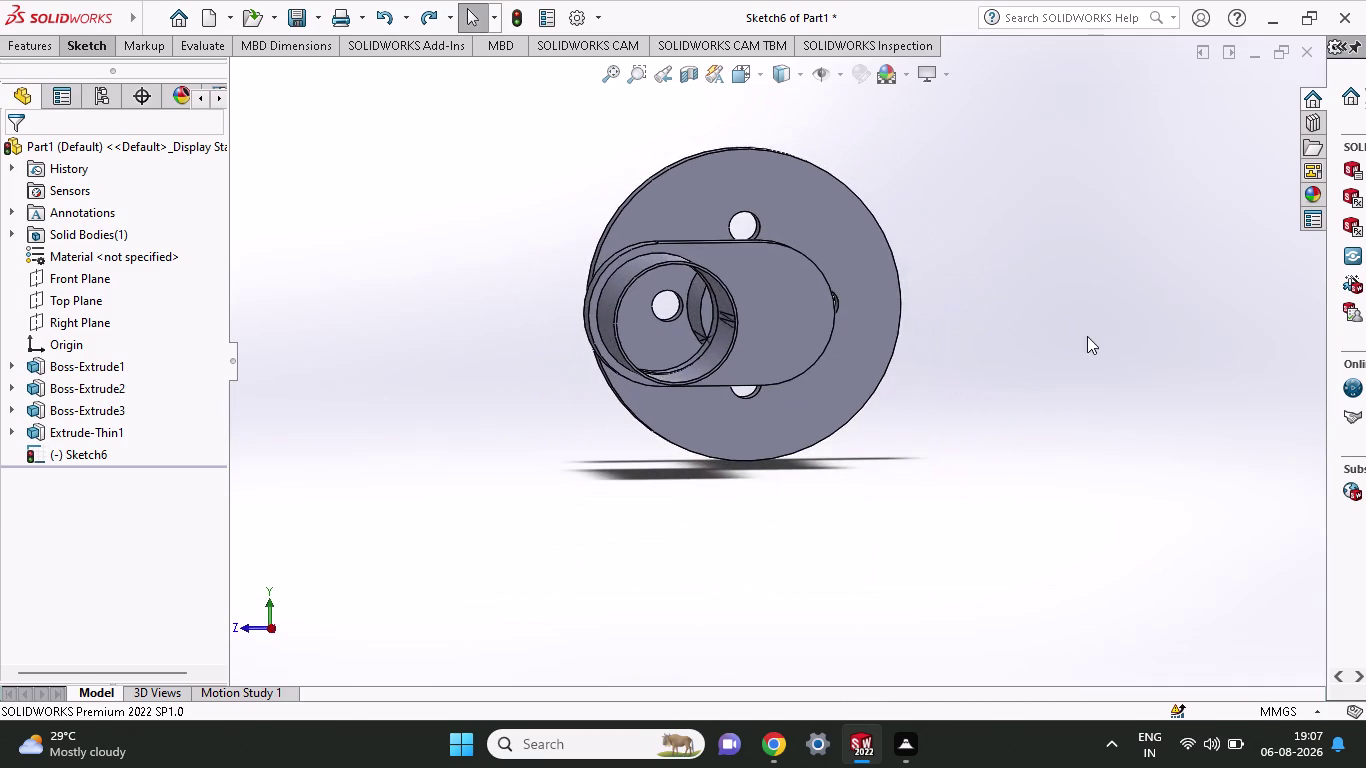
Orbit the model to face the arm-end circle.
middle_drag(991, 295, 988, 380)
middle_drag(1023, 146, 1006, 276)
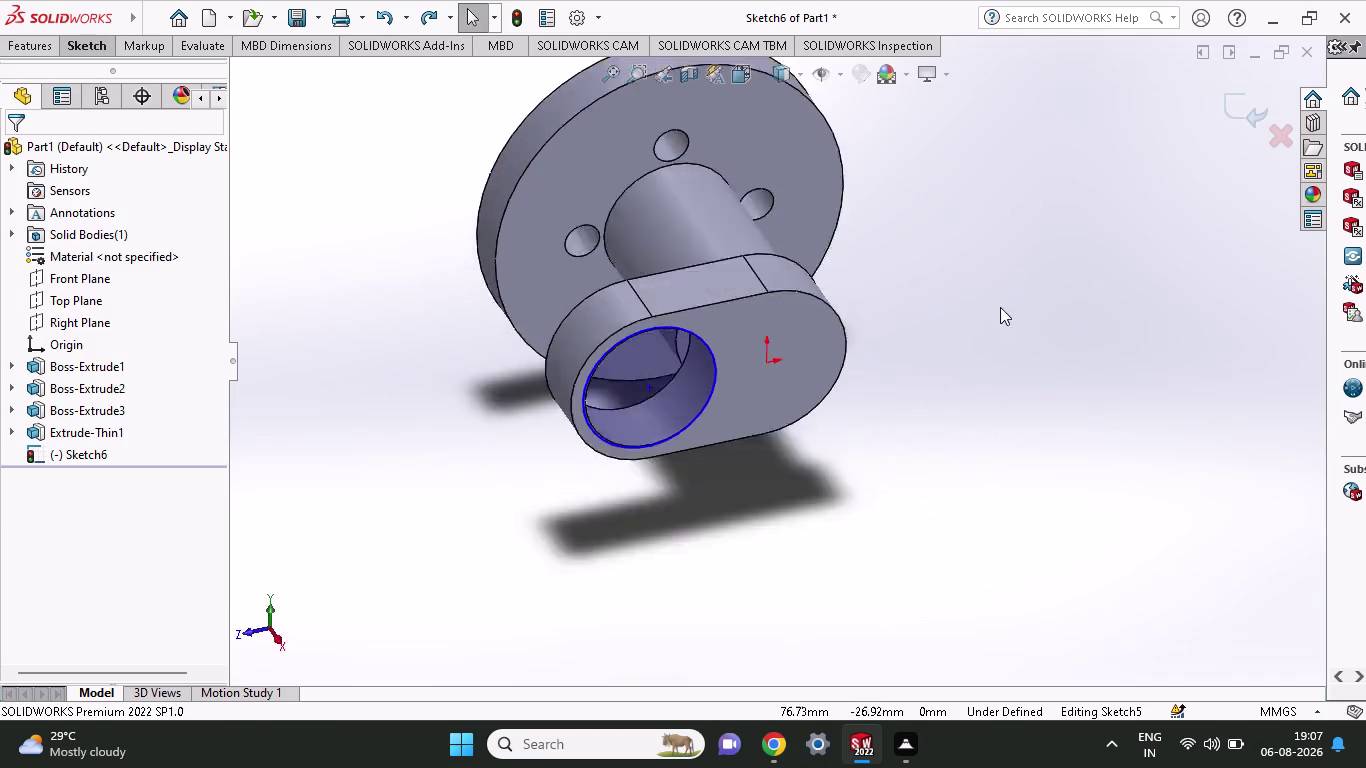
middle_drag(1006, 276, 1000, 276)
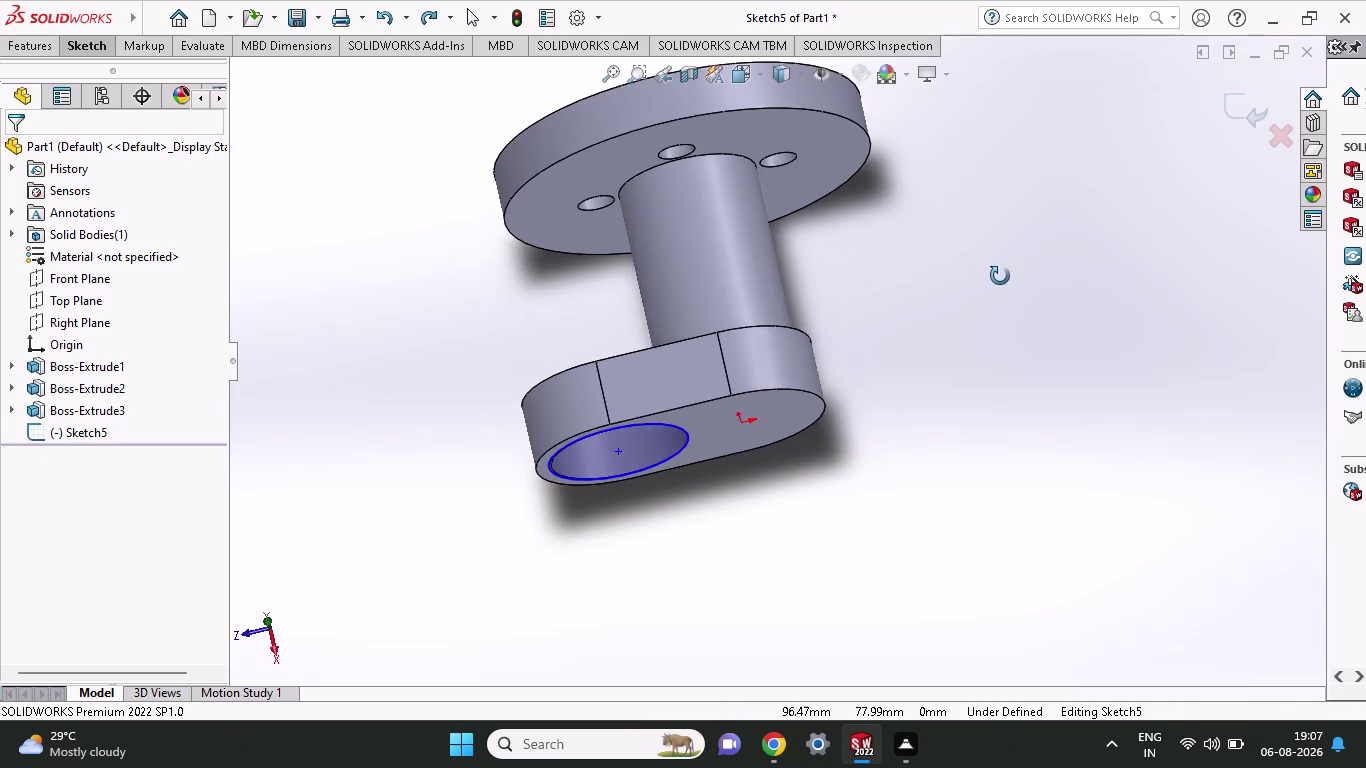
middle_drag(1000, 276, 1014, 182)
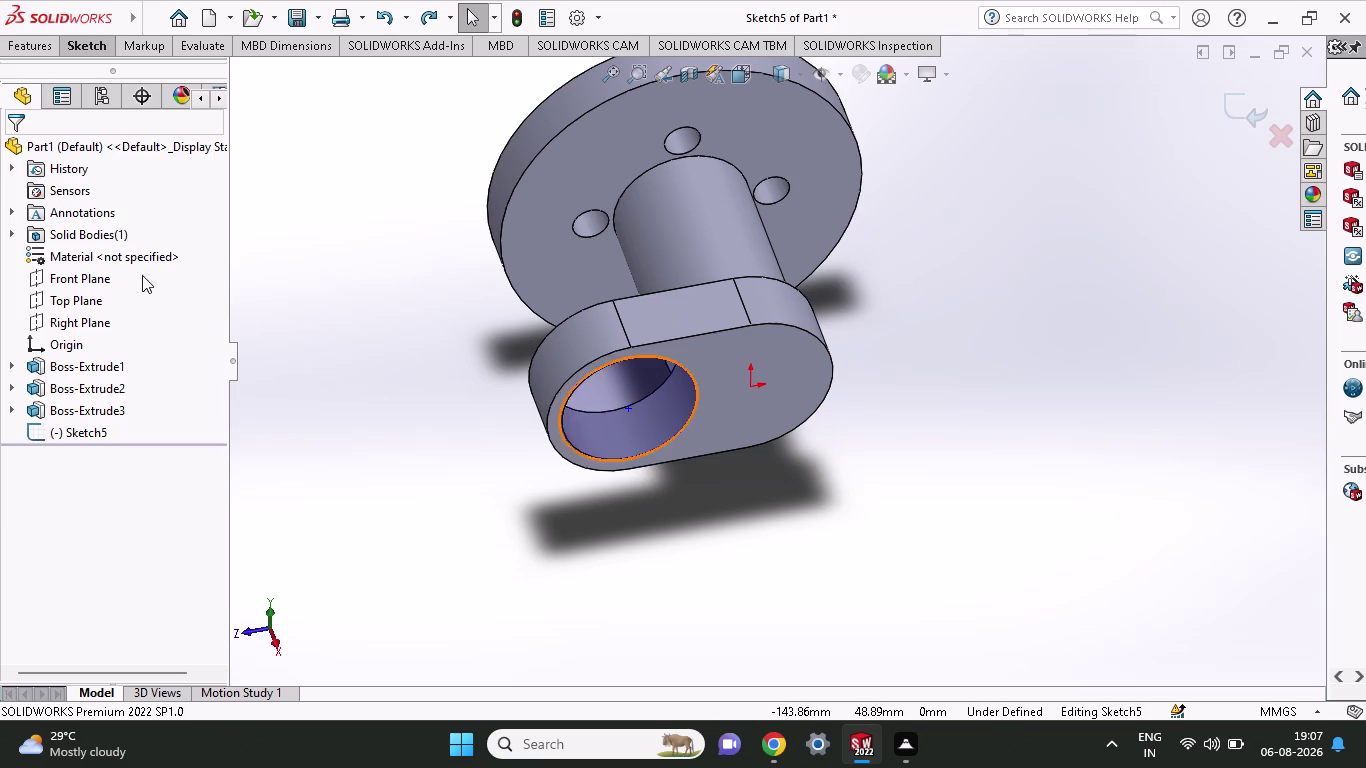
click(20, 45)
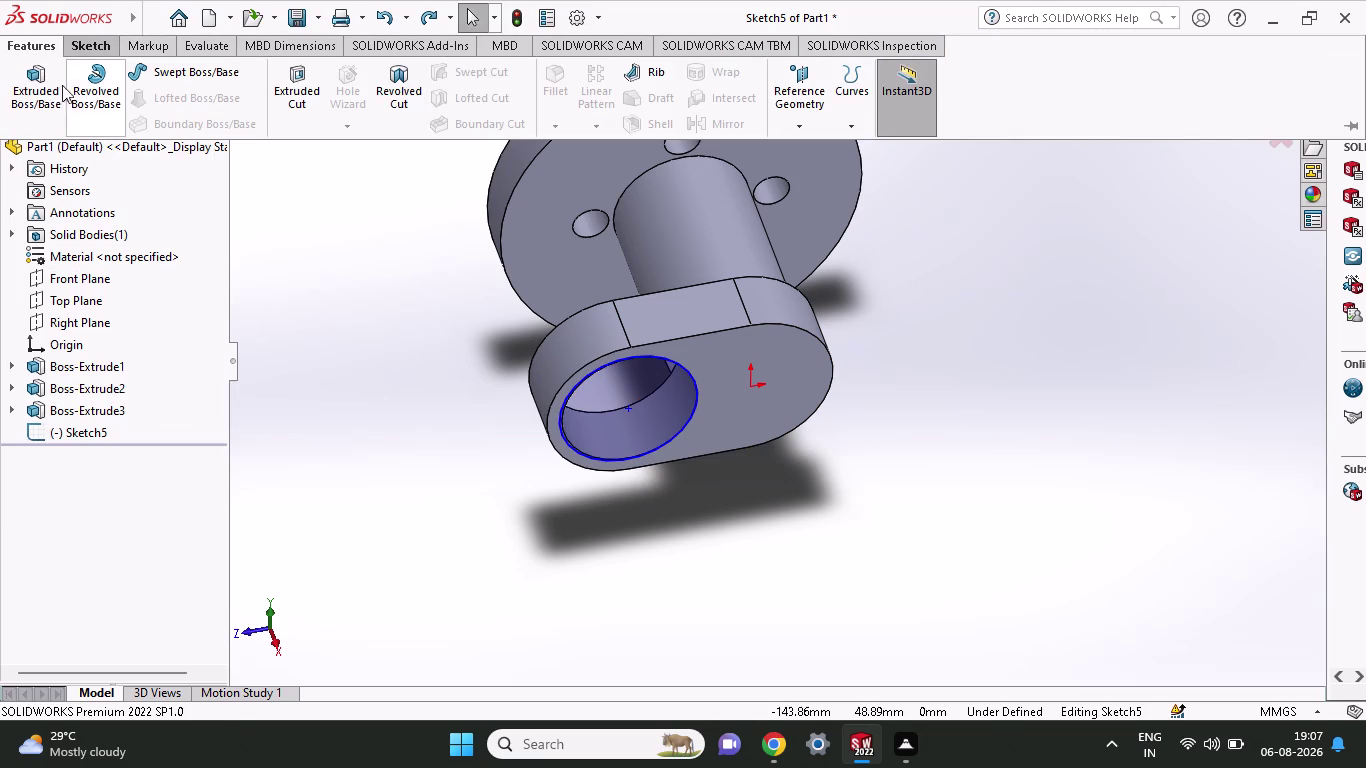
Extrude the circle 35 mm as a One-Direction, 1 mm thin feature.
click(41, 88)
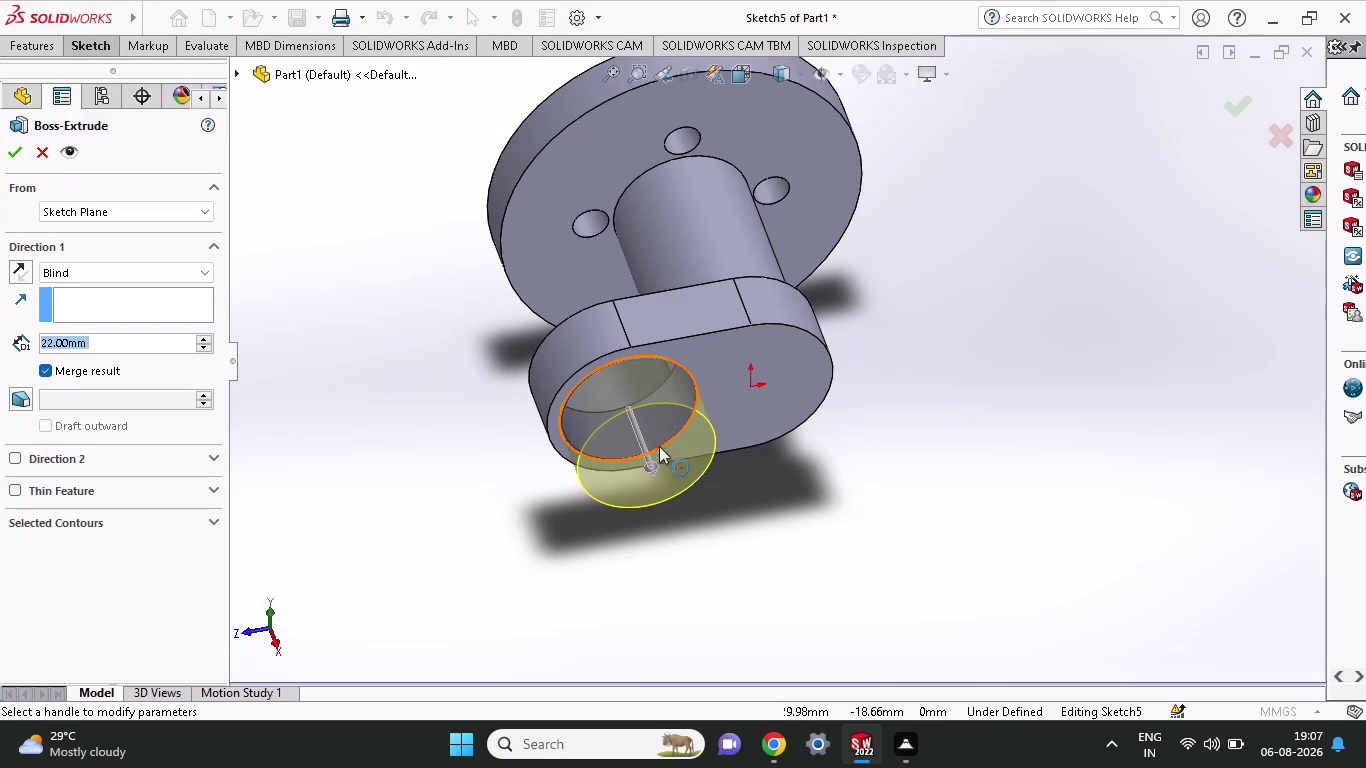
click(665, 421)
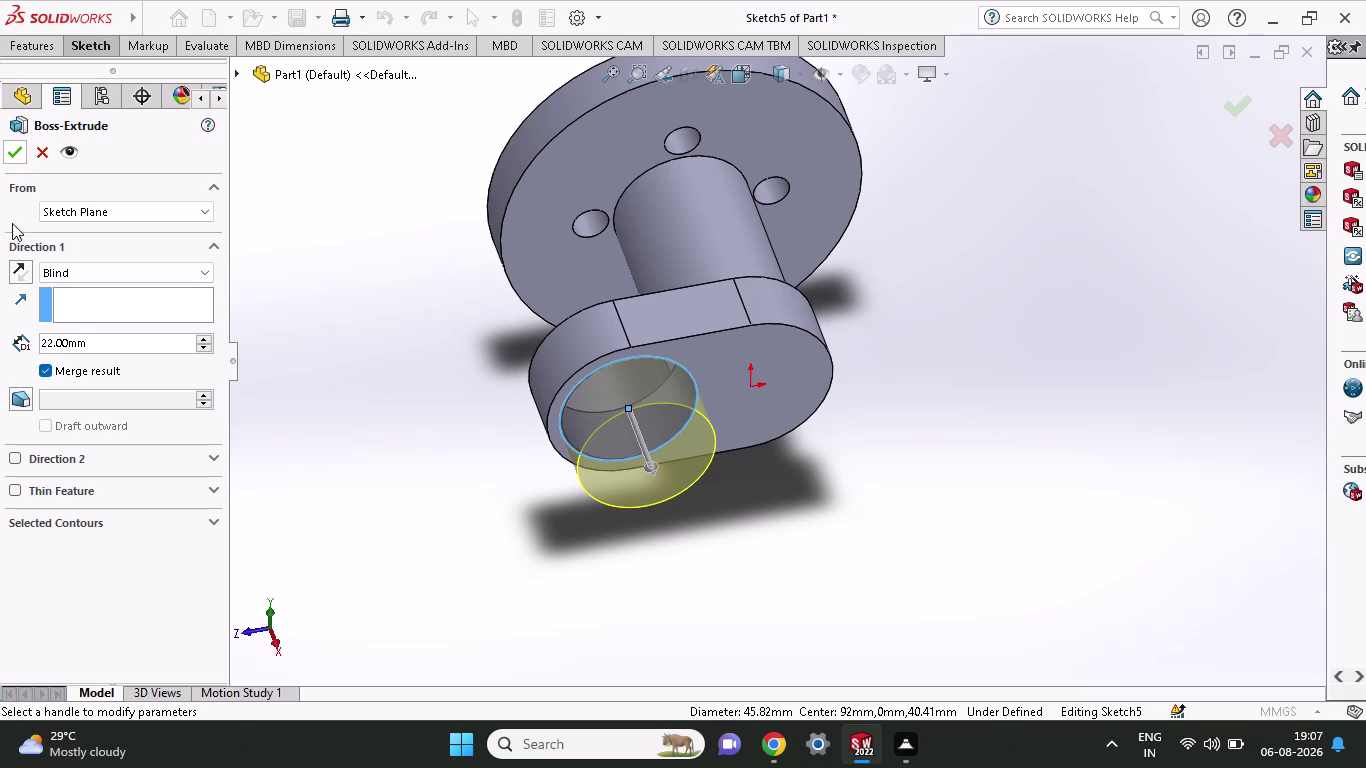
drag(95, 351, 19, 350)
text(35)
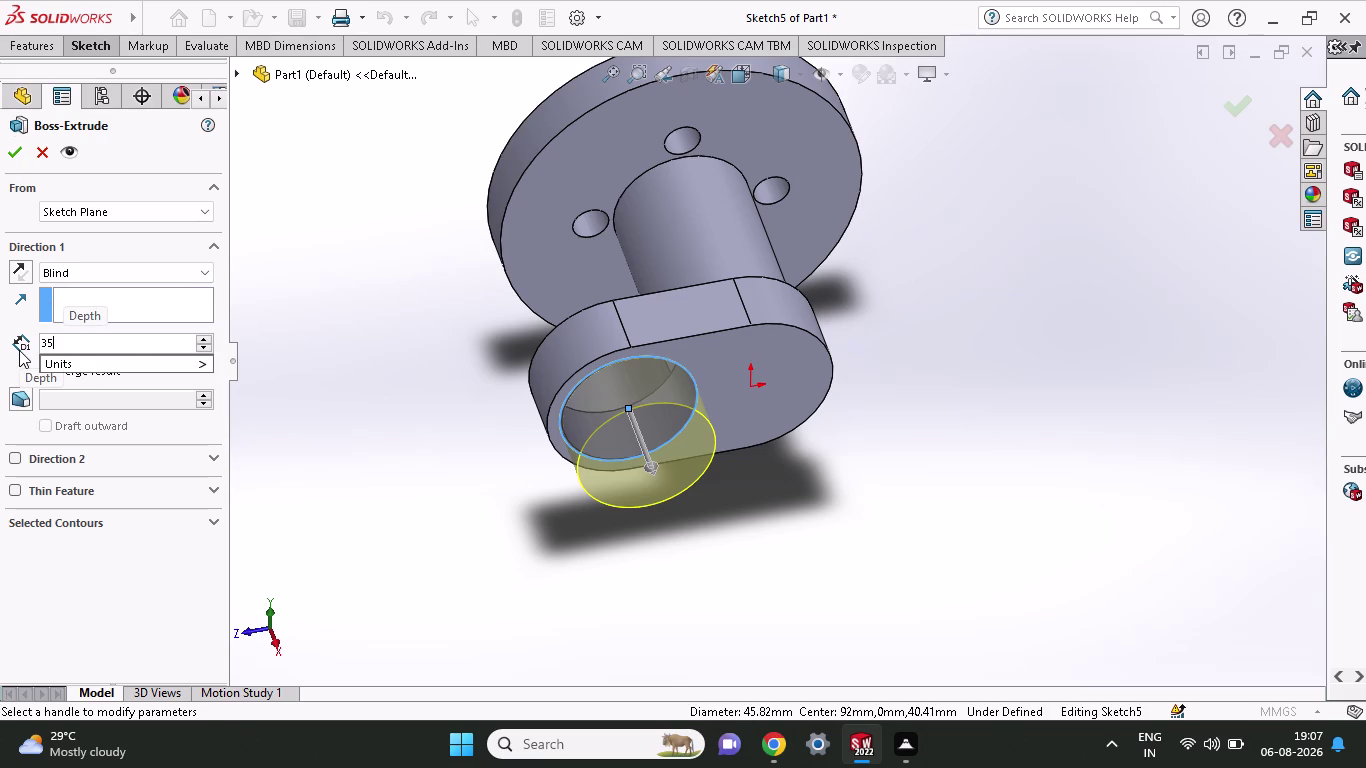
key(Return)
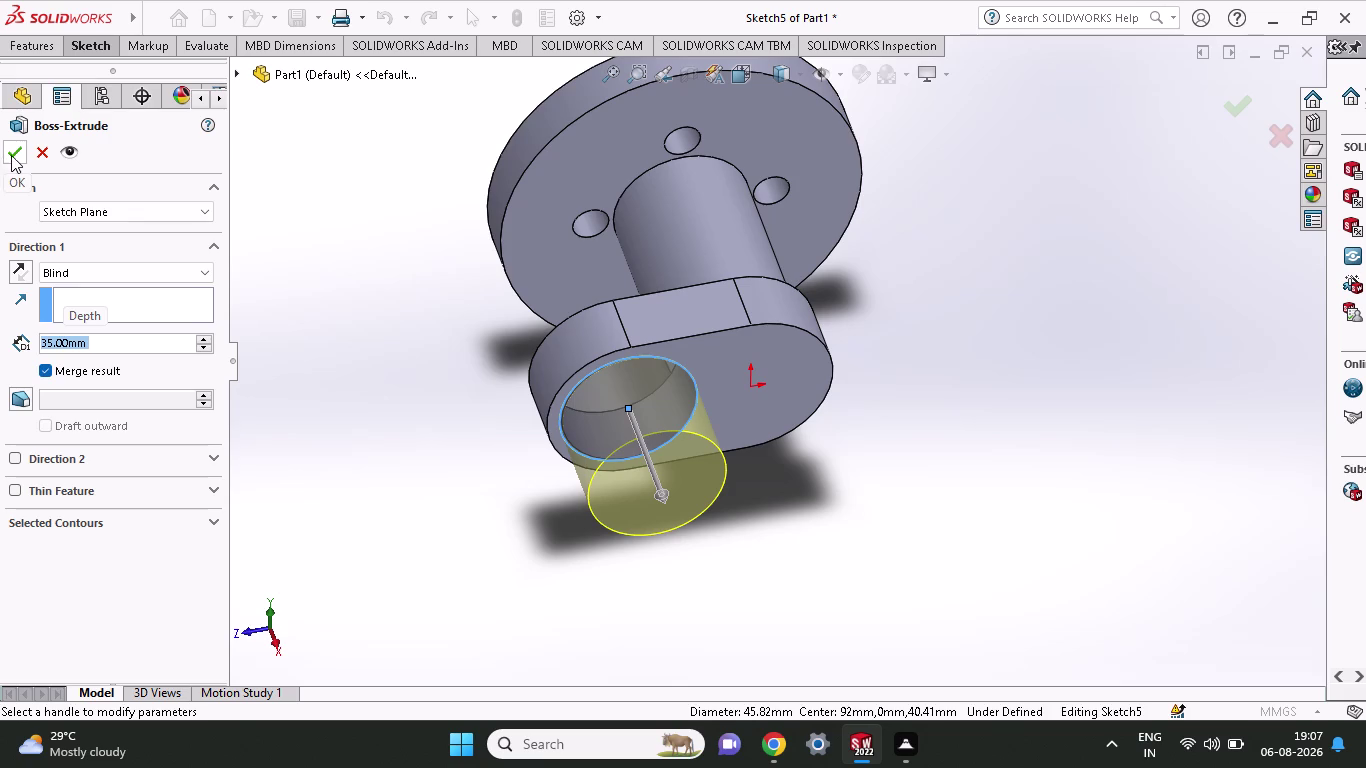
click(19, 154)
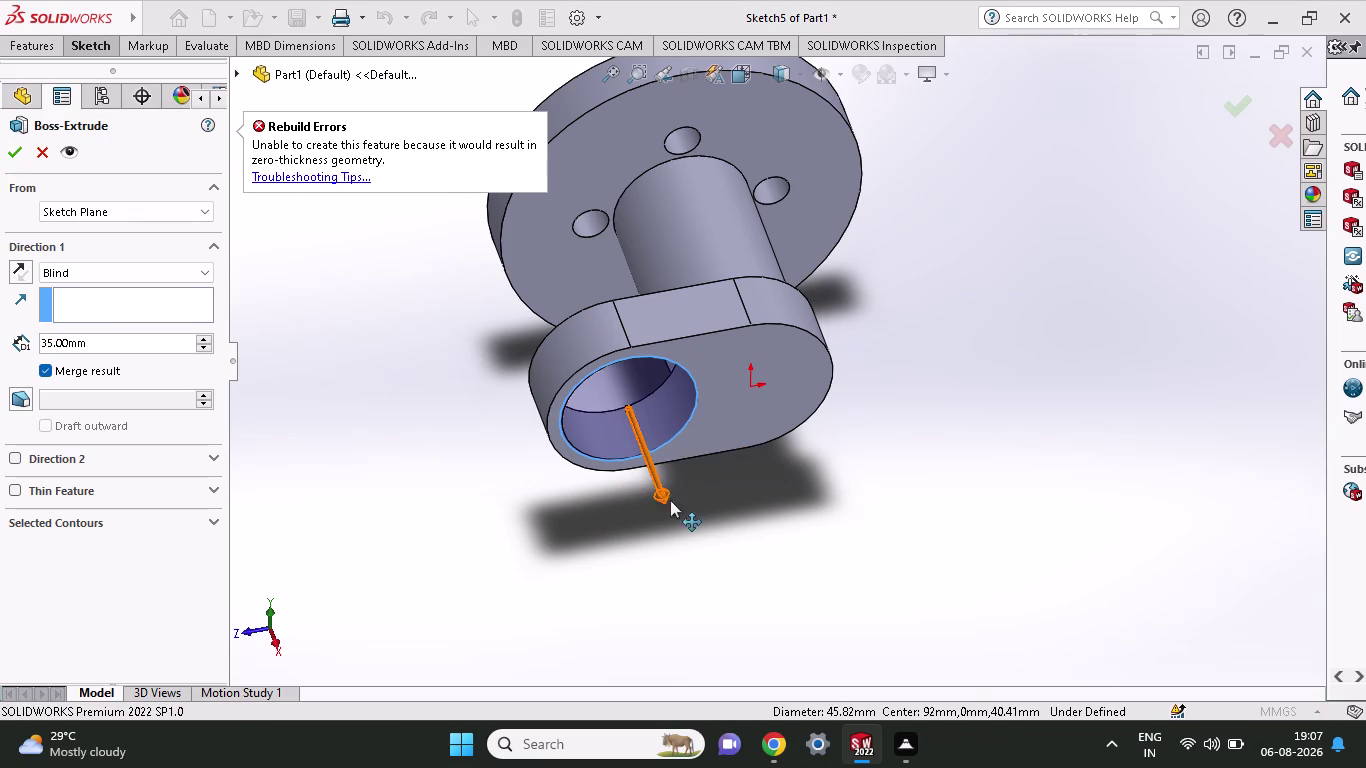
click(667, 417)
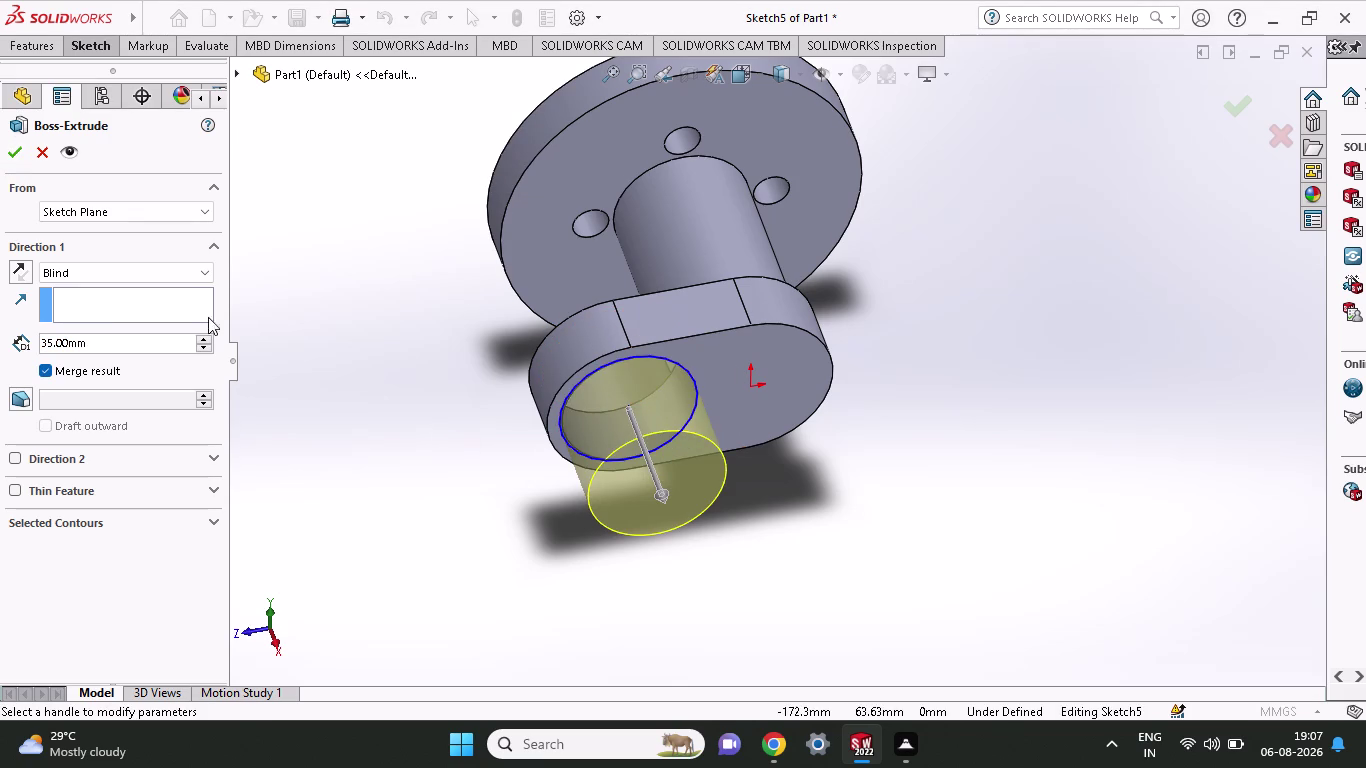
click(10, 155)
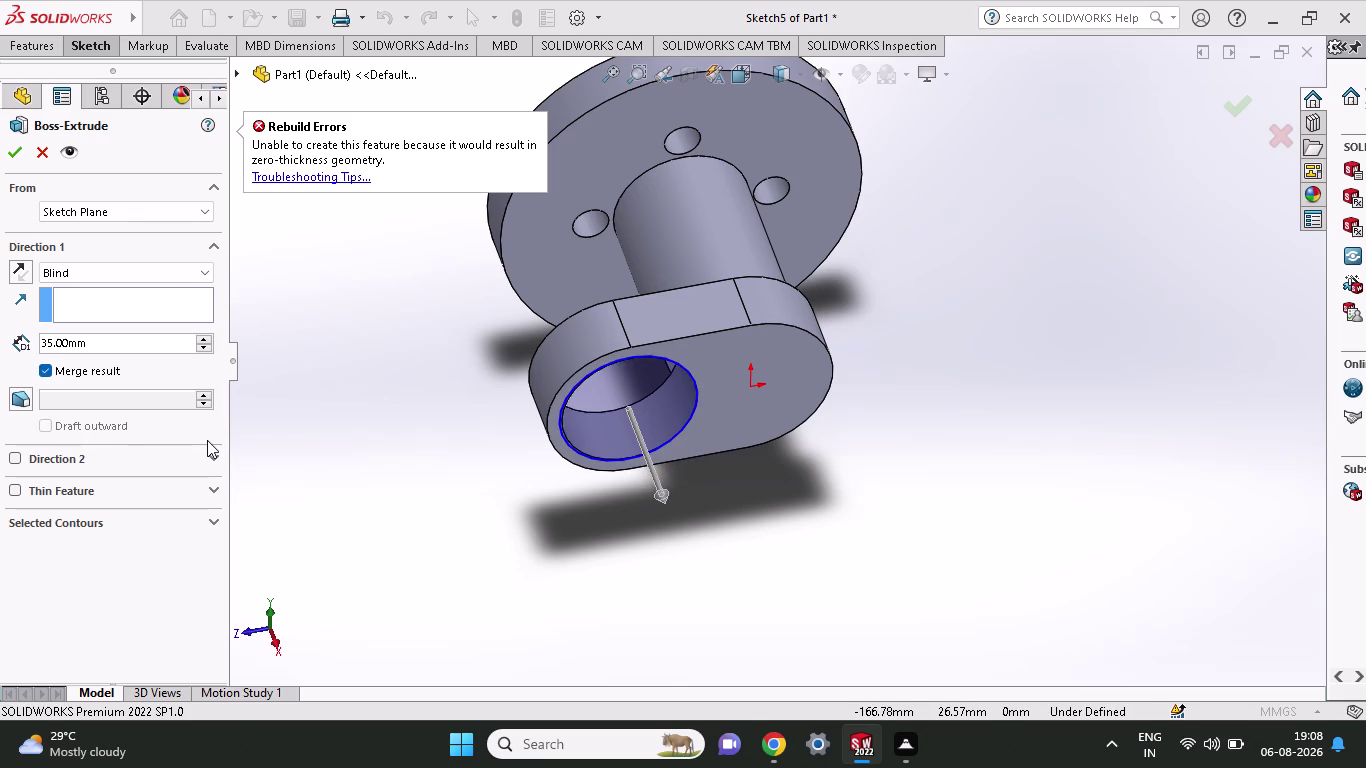
click(12, 485)
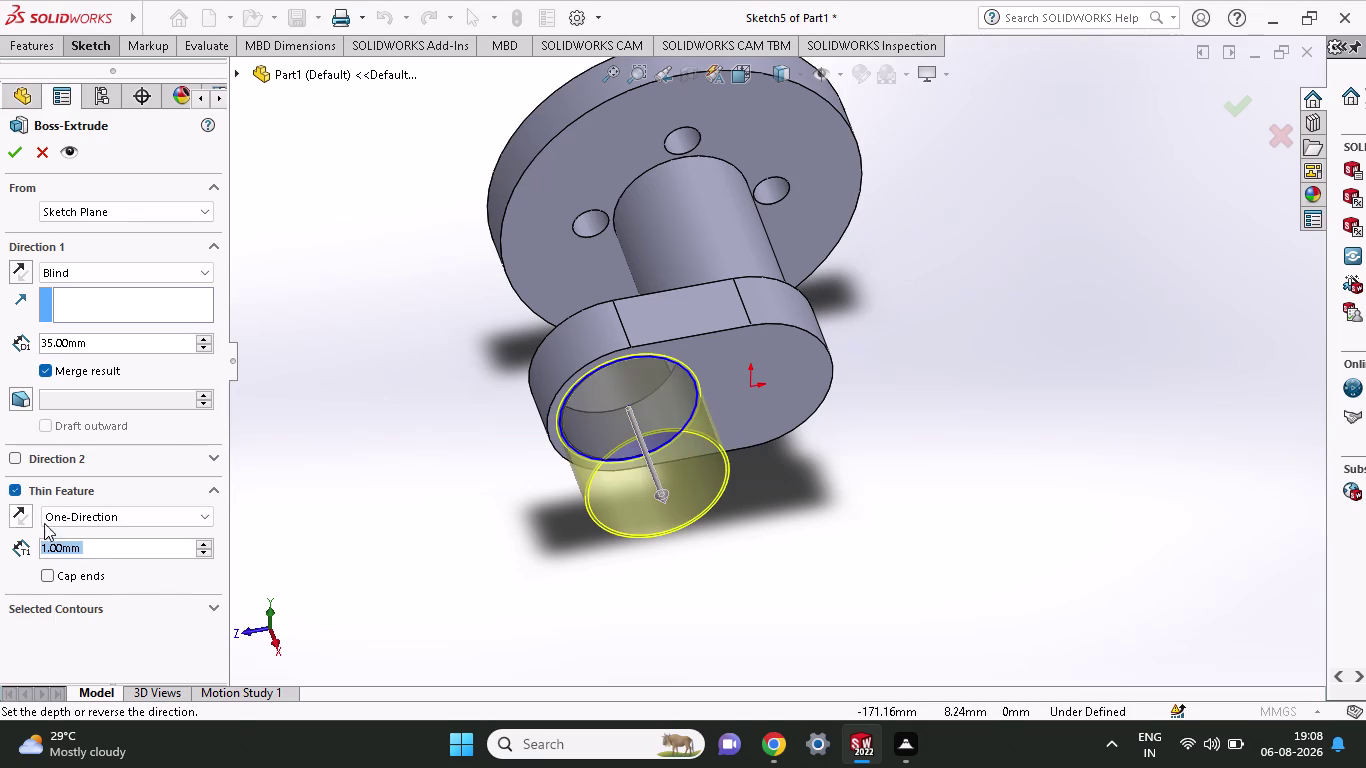
click(23, 154)
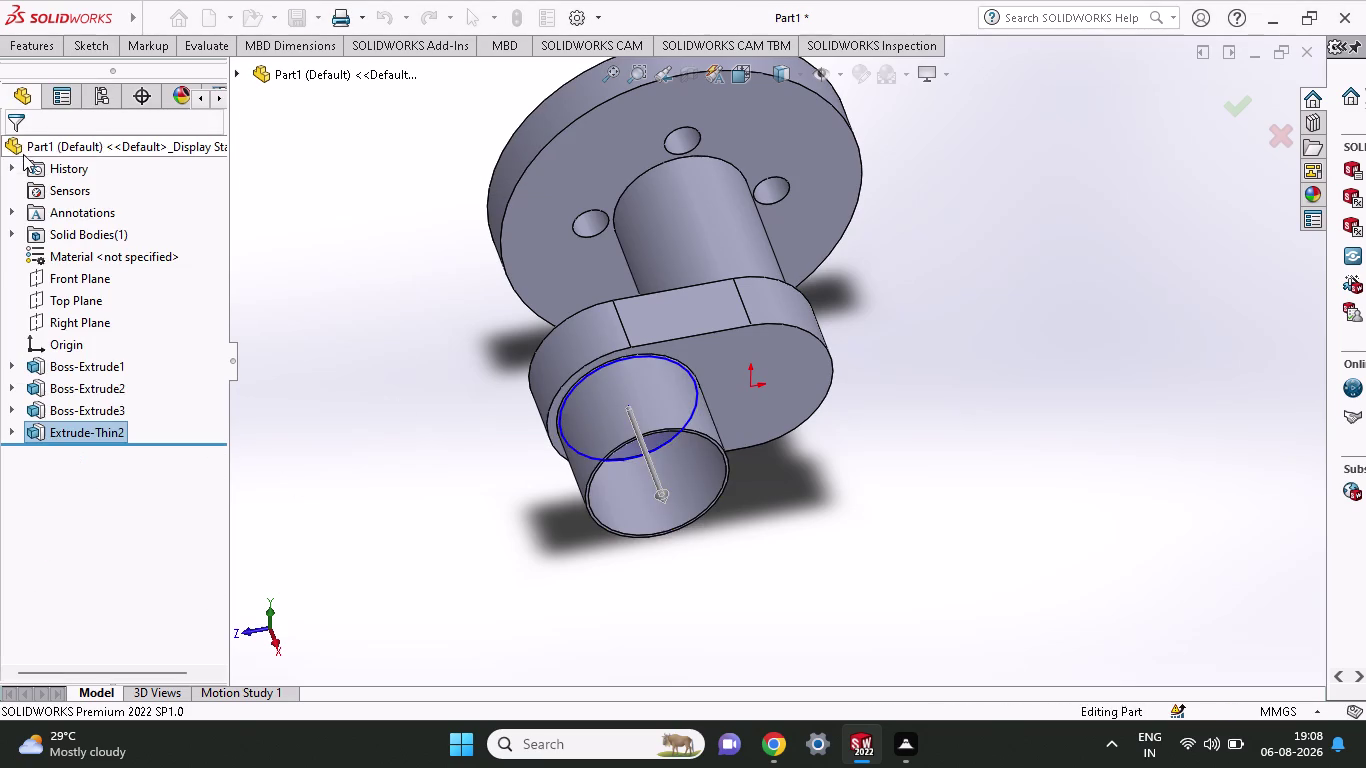
scroll(up, 3)
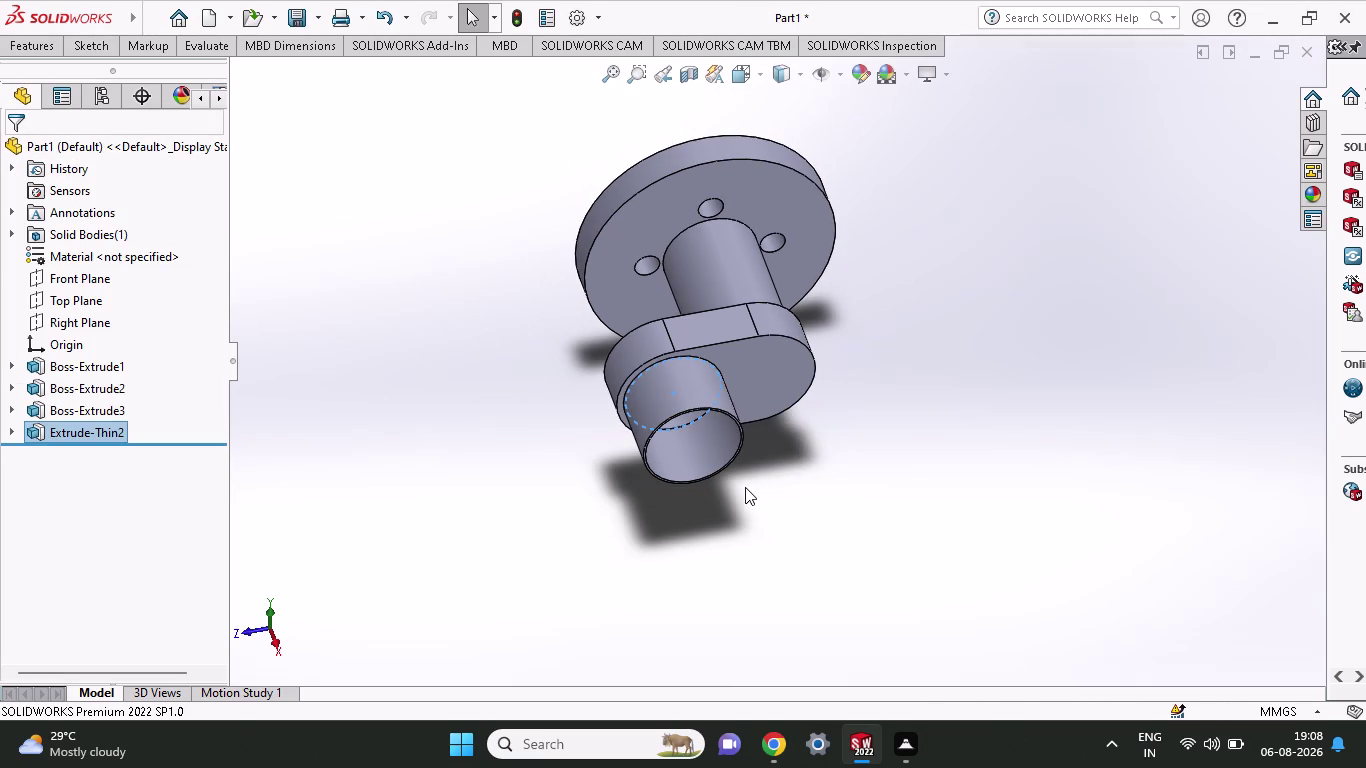
scroll(down, 3)
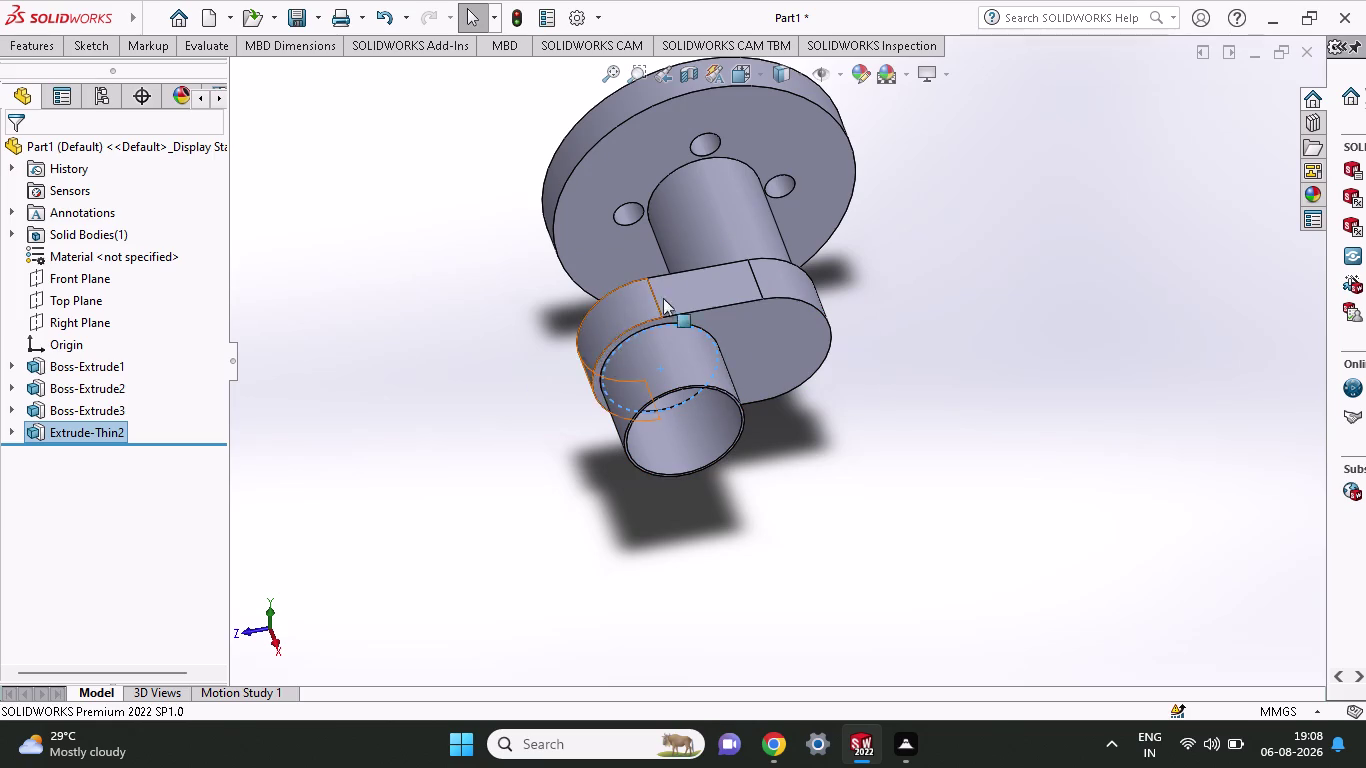
click(99, 49)
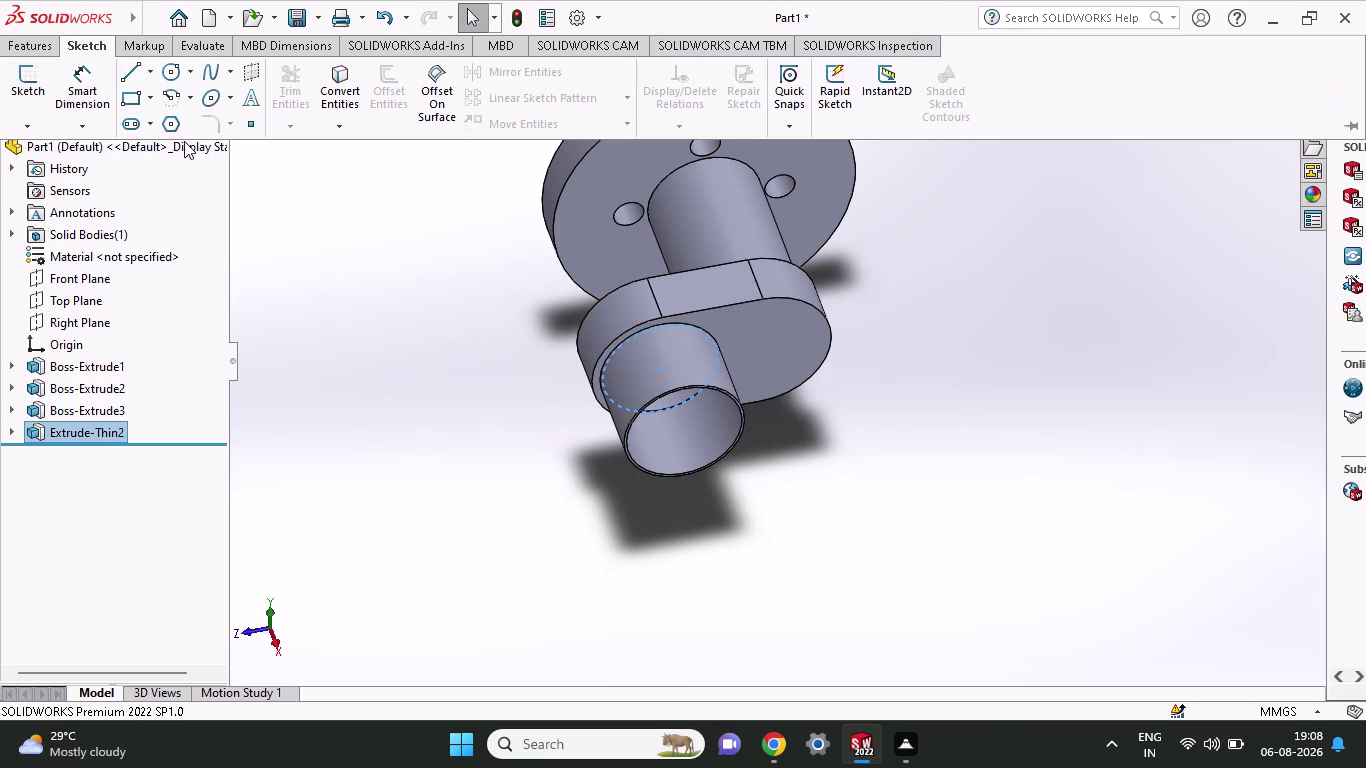
click(734, 403)
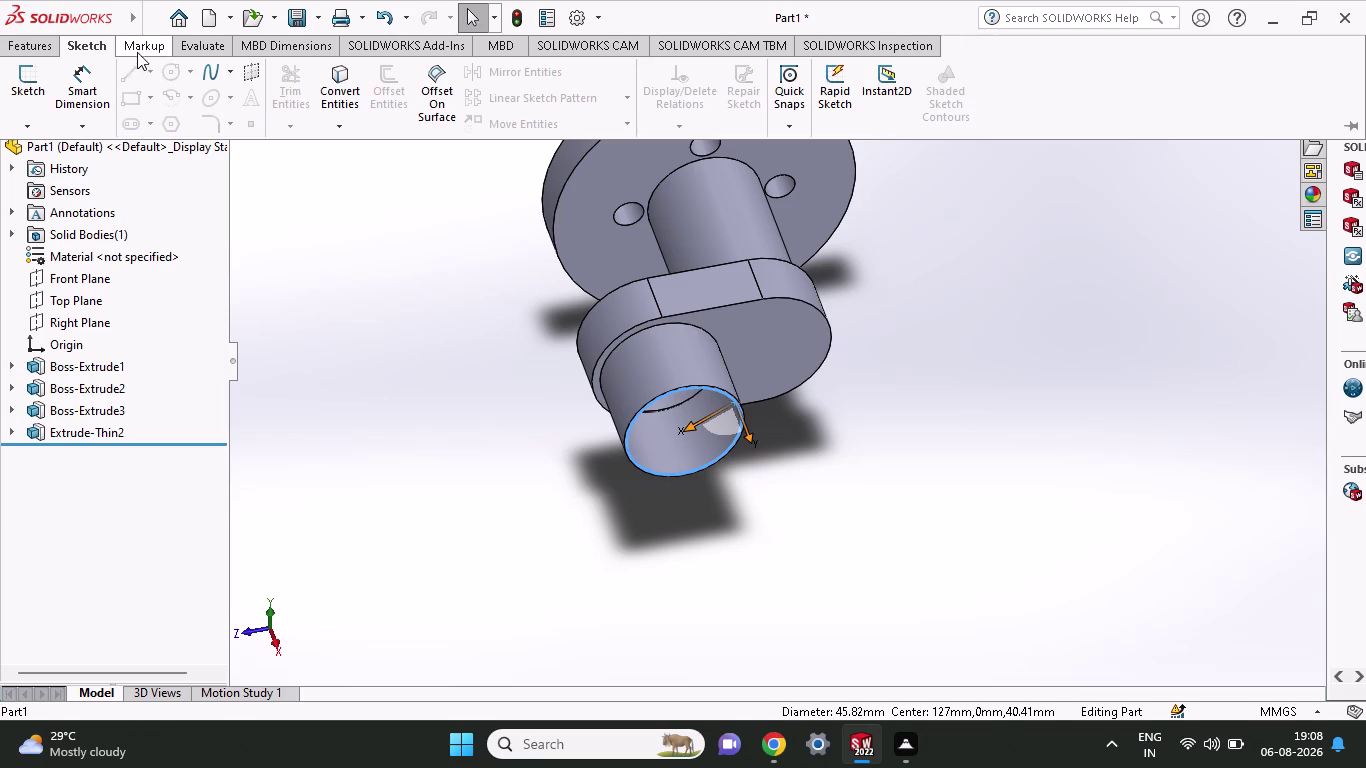
click(34, 47)
click(73, 46)
click(36, 74)
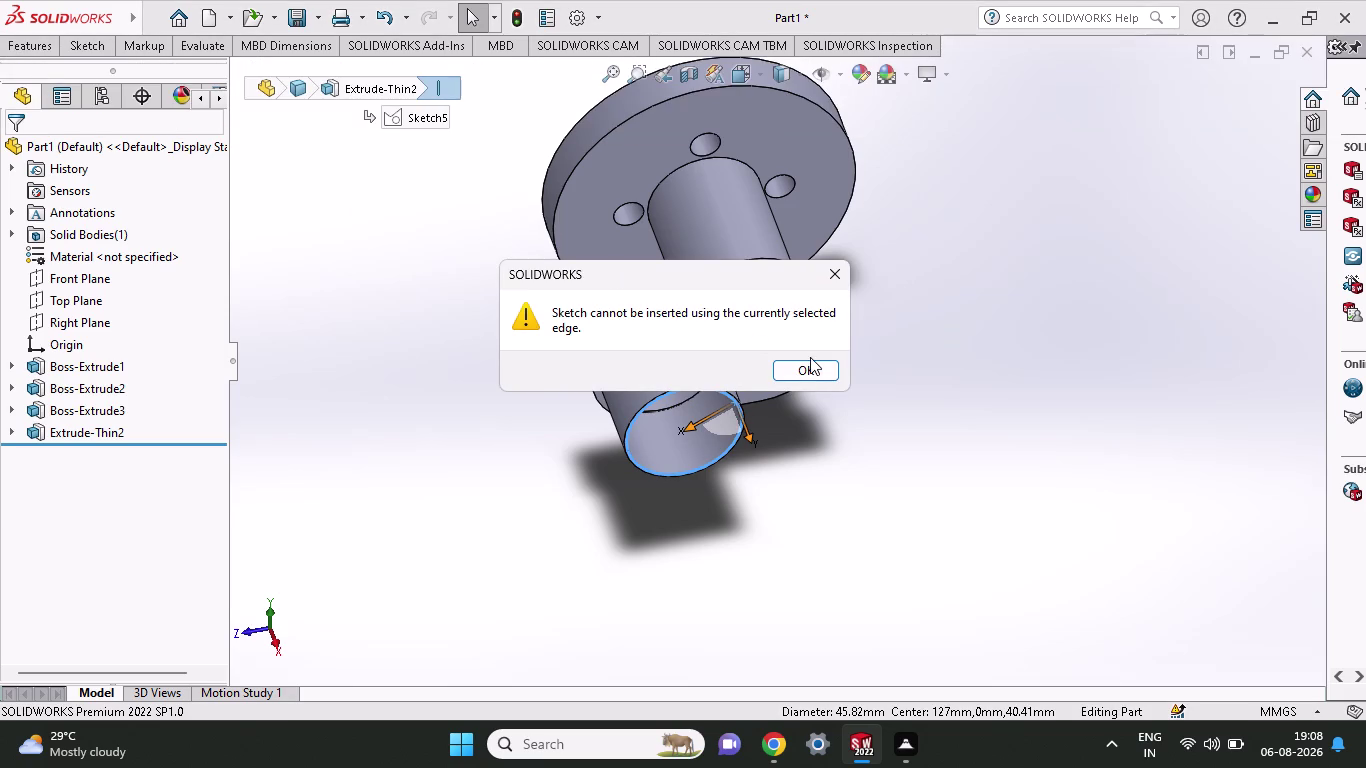
click(802, 366)
double_click(686, 450)
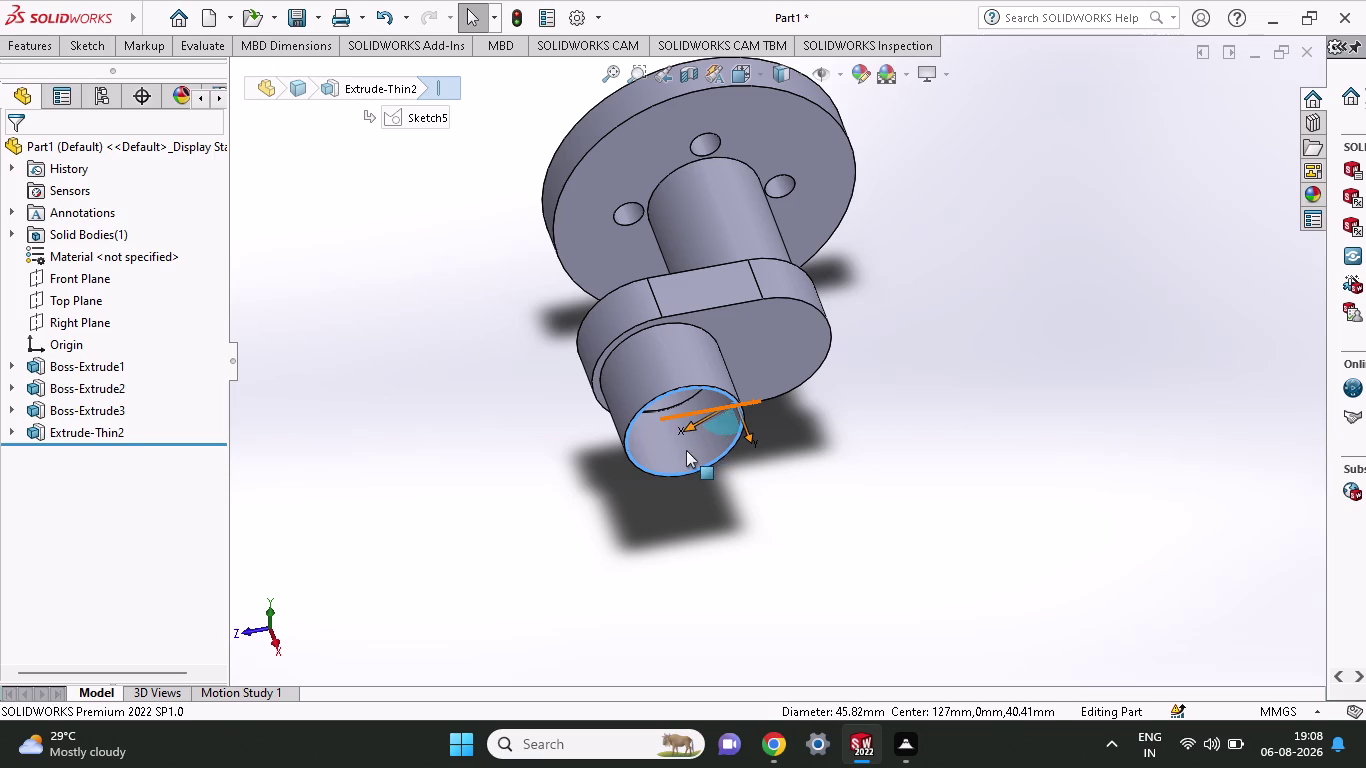
key(Escape)
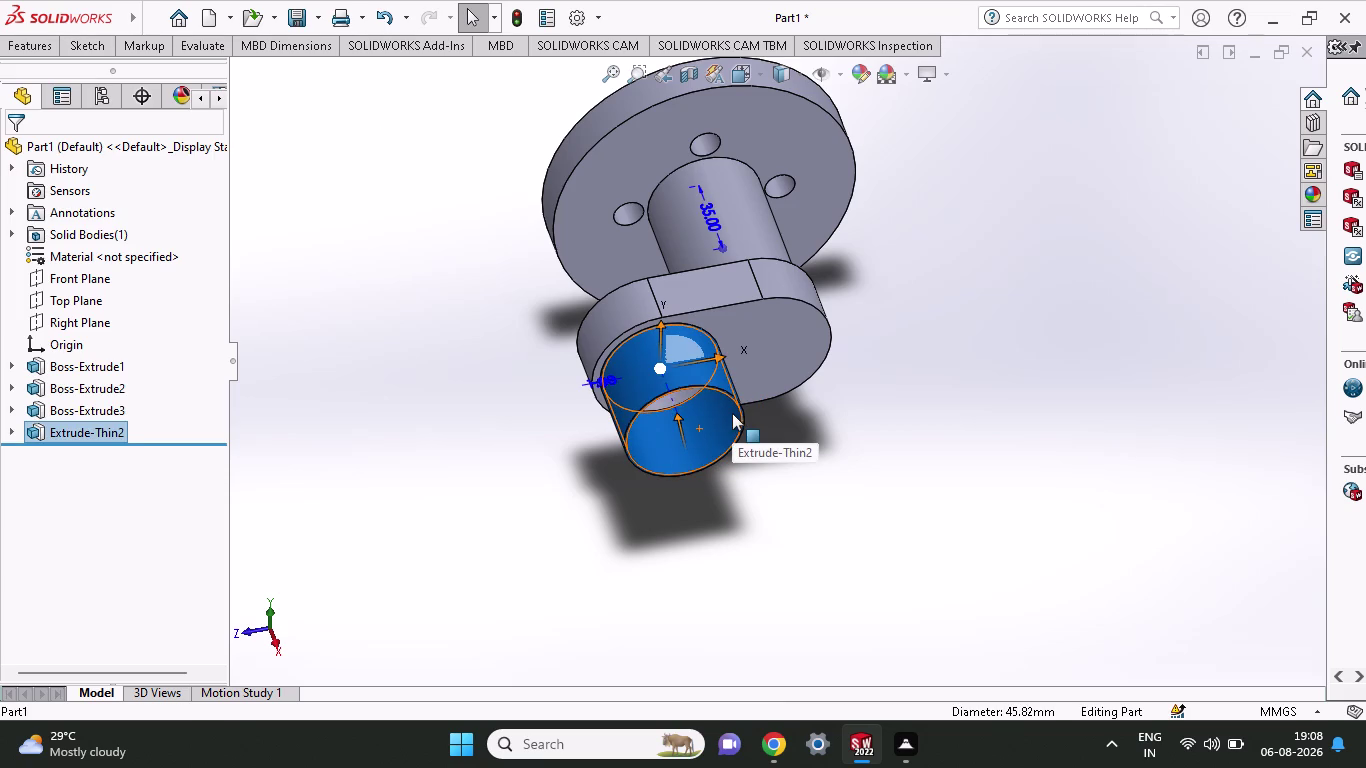
click(739, 407)
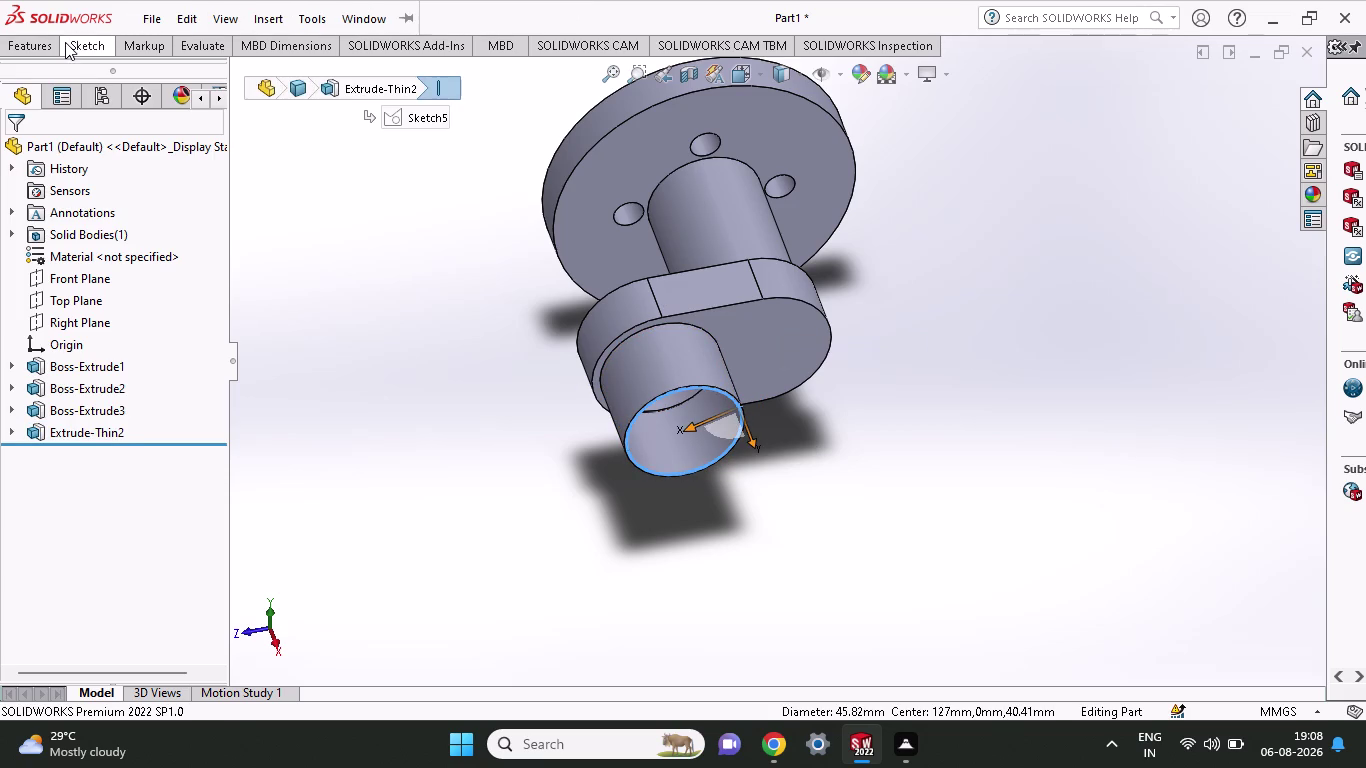
click(65, 42)
click(47, 72)
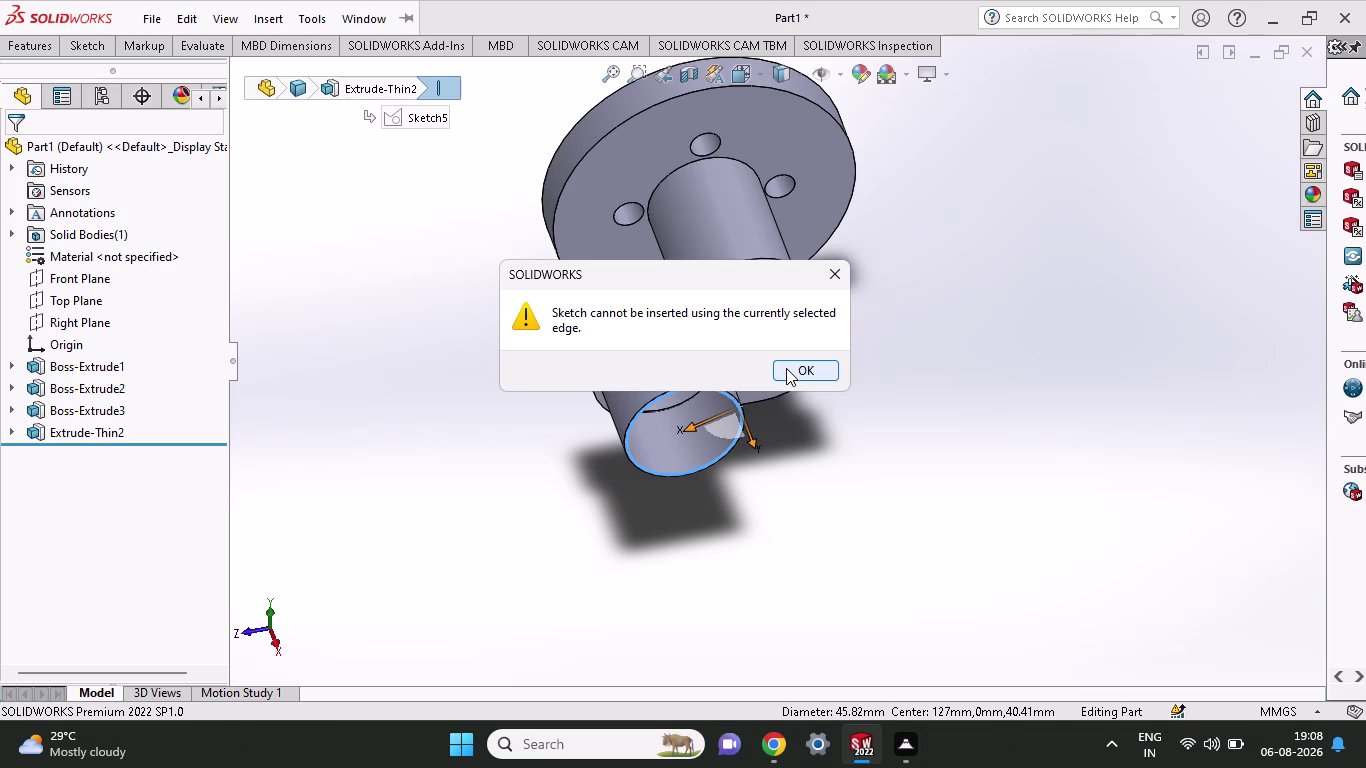
click(786, 368)
click(687, 437)
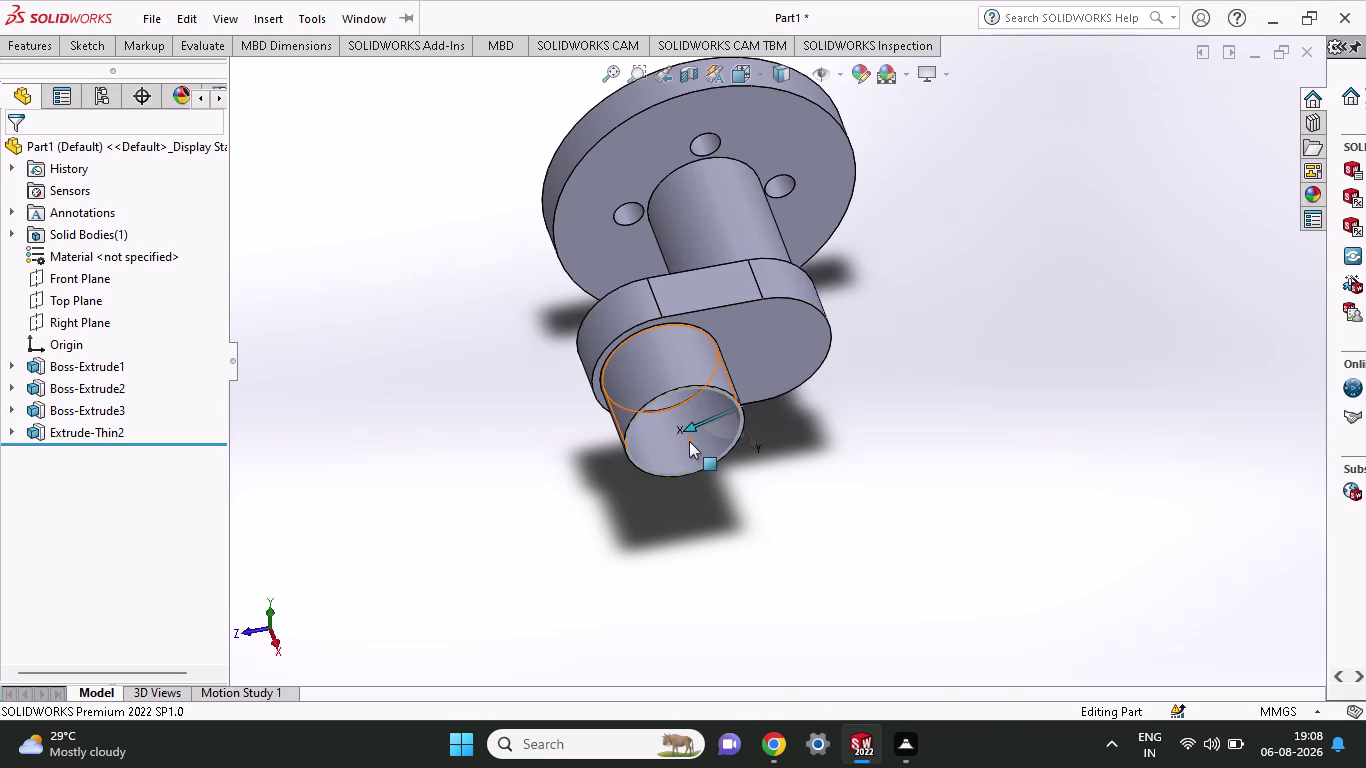
key(Escape)
middle_drag(796, 450, 786, 352)
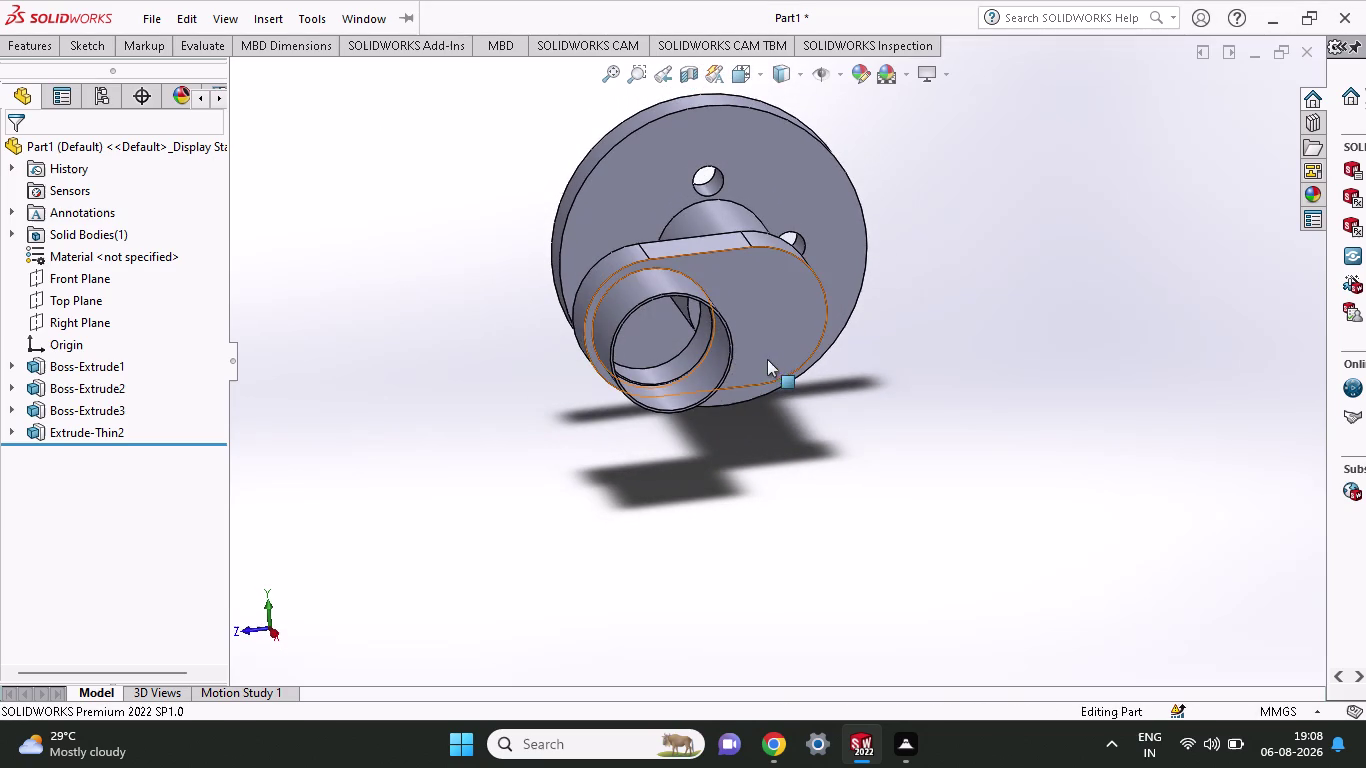
click(725, 373)
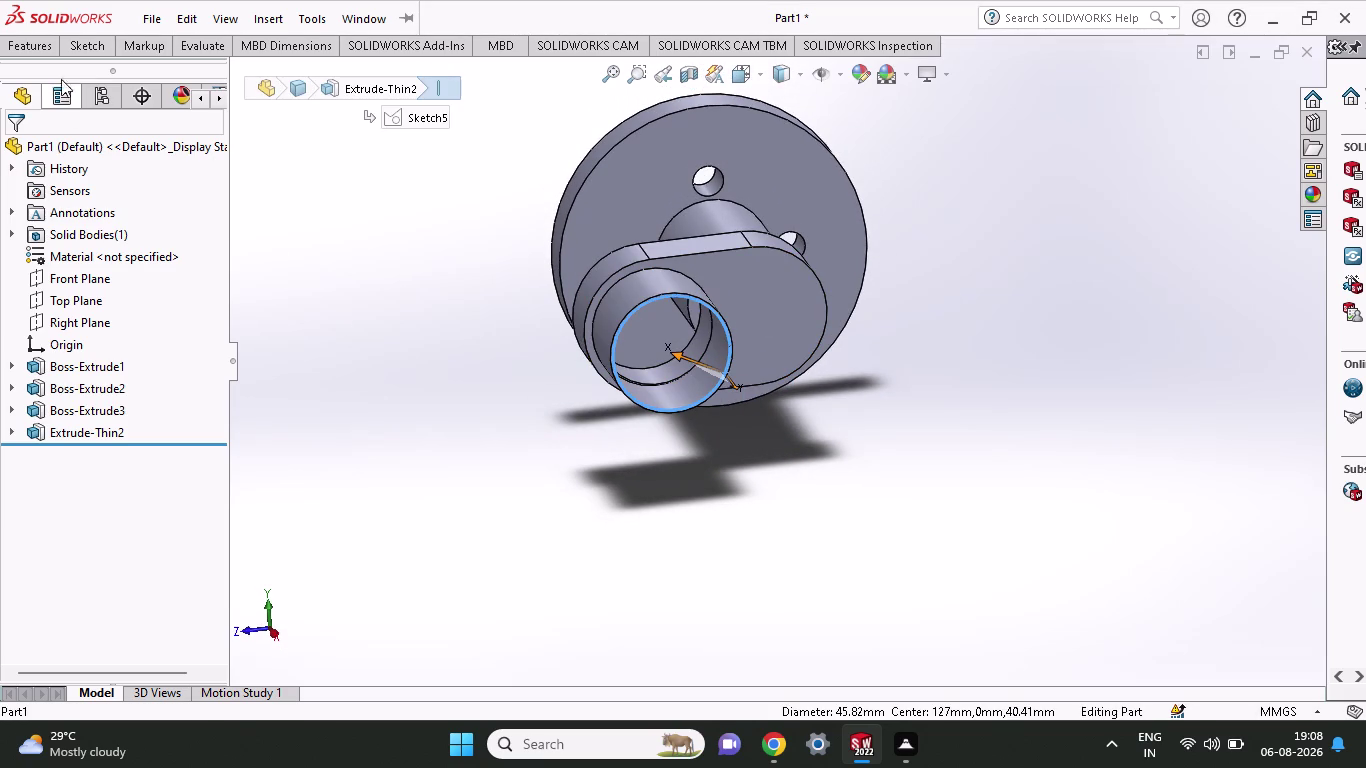
click(41, 38)
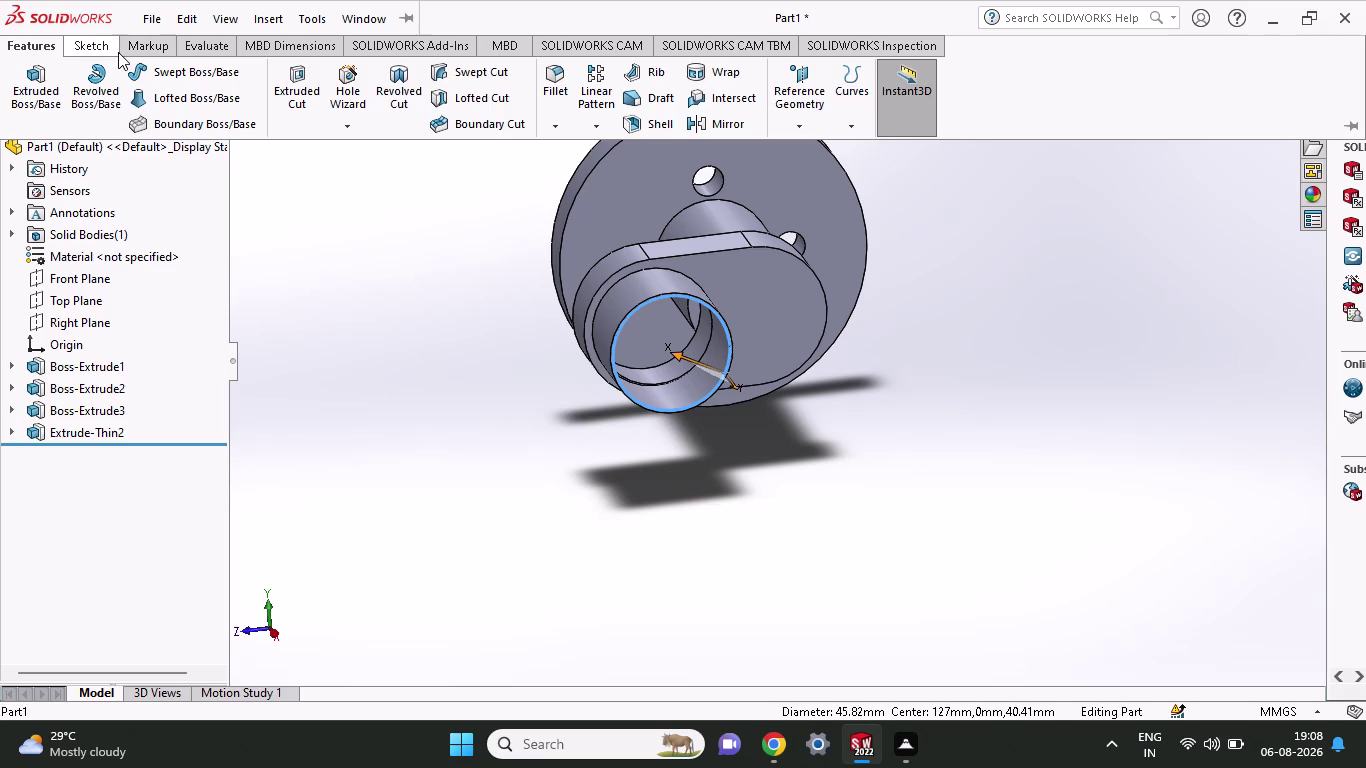
click(118, 52)
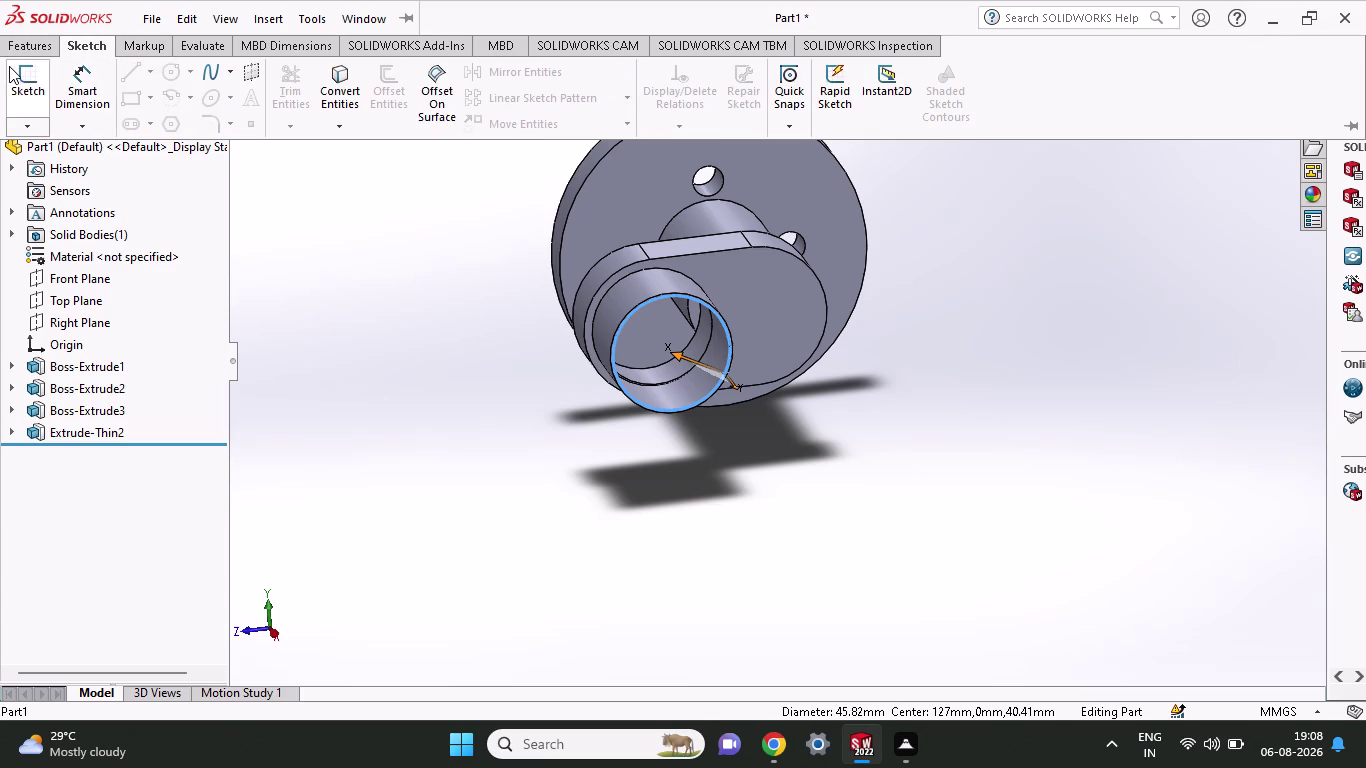
click(10, 66)
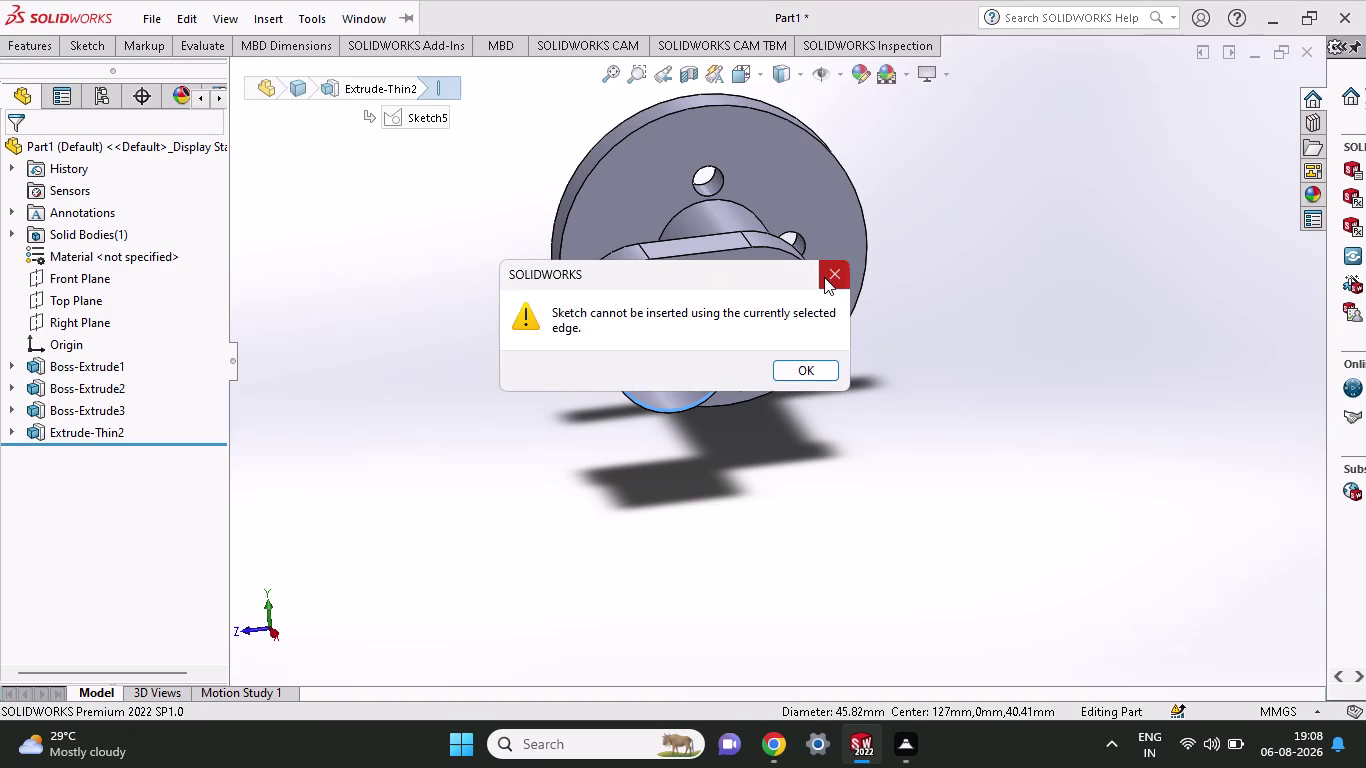
click(824, 277)
click(253, 623)
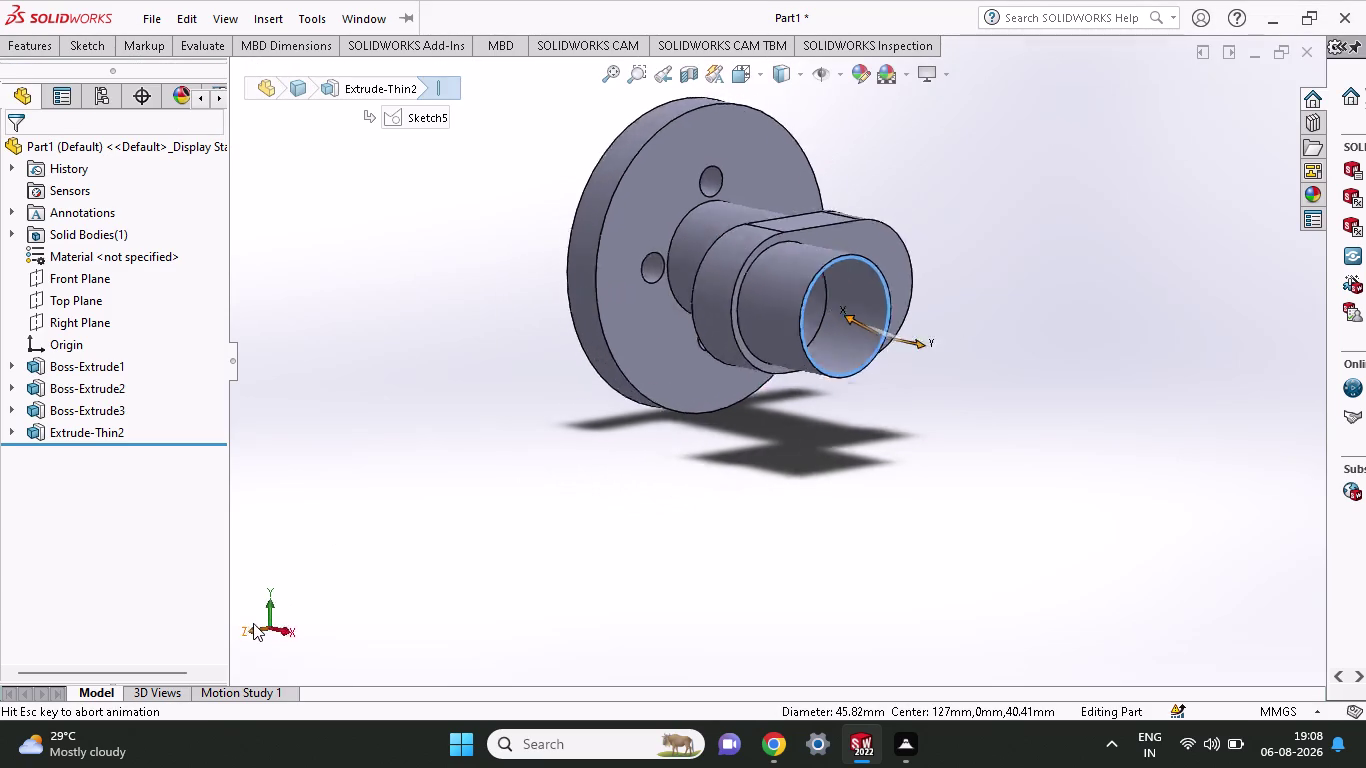
click(285, 624)
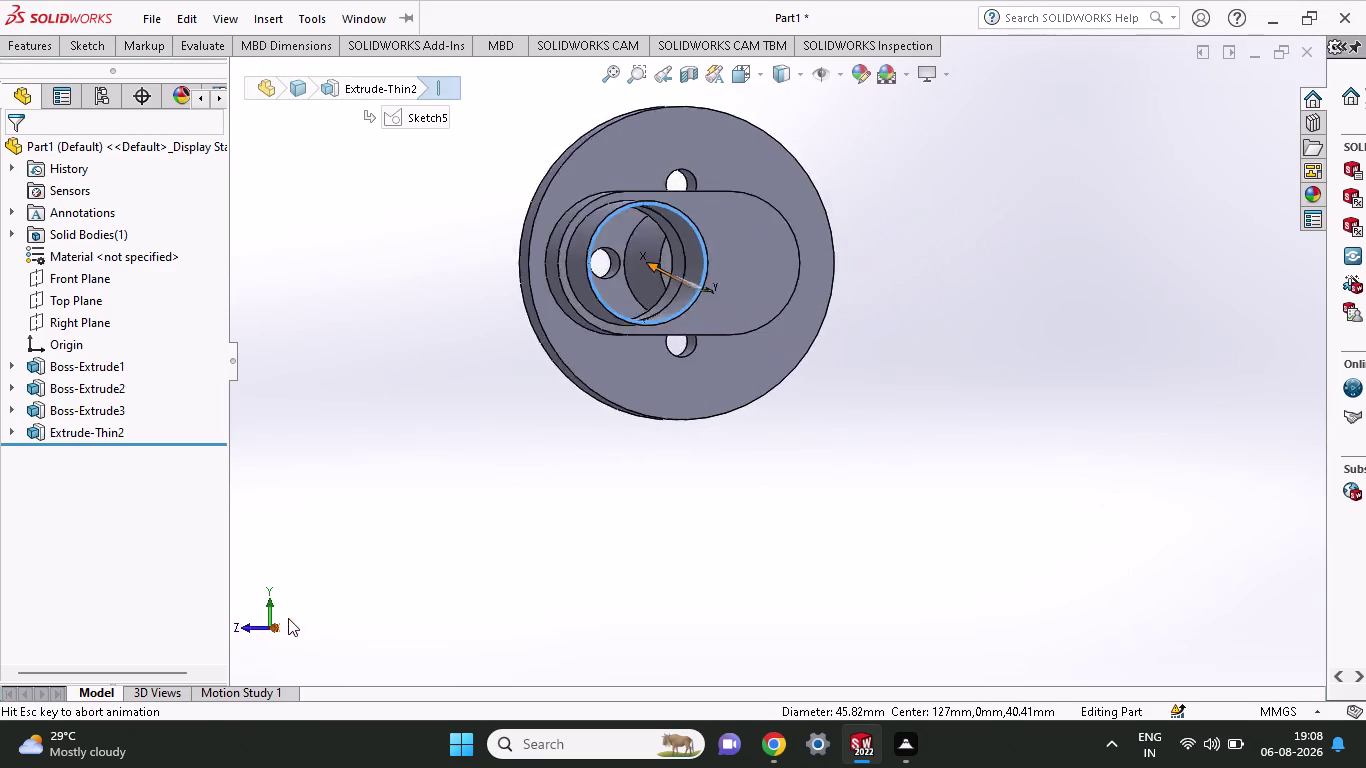
click(79, 47)
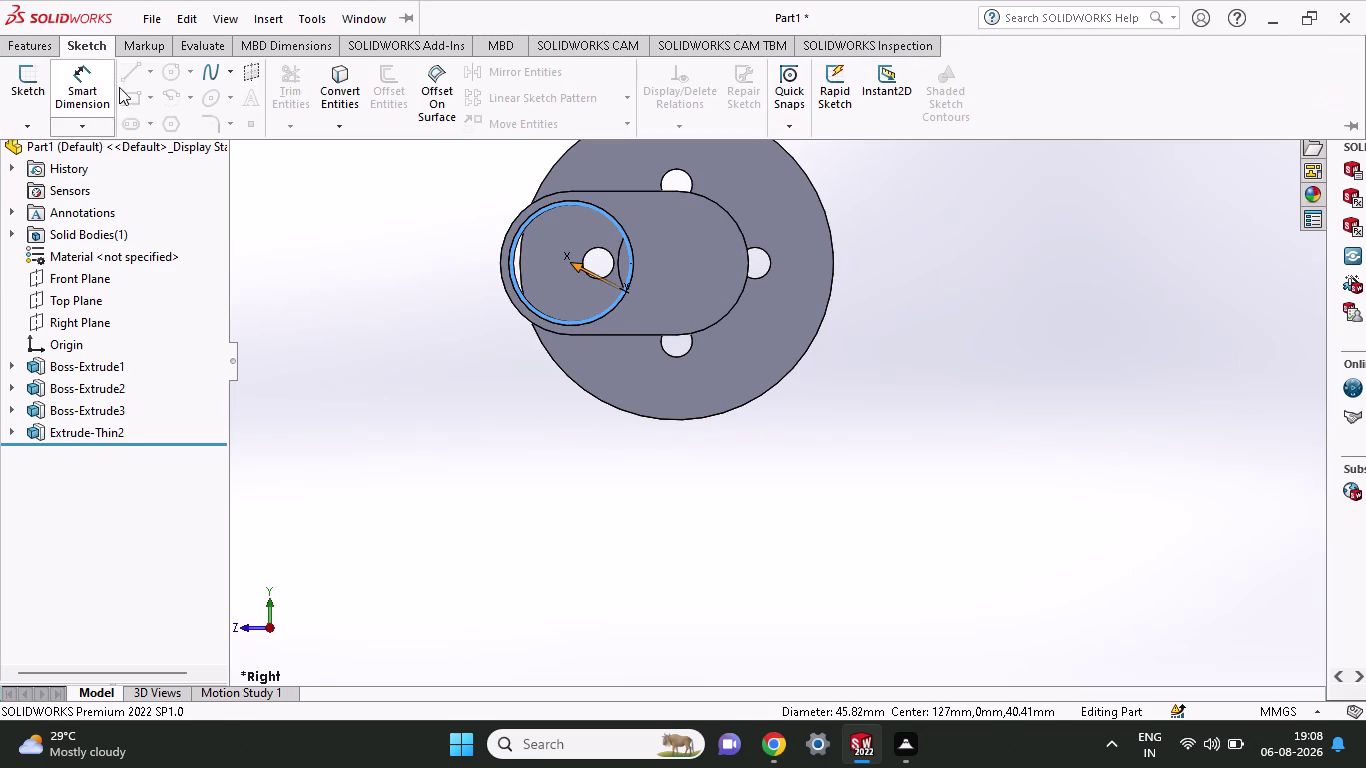
right_click(396, 307)
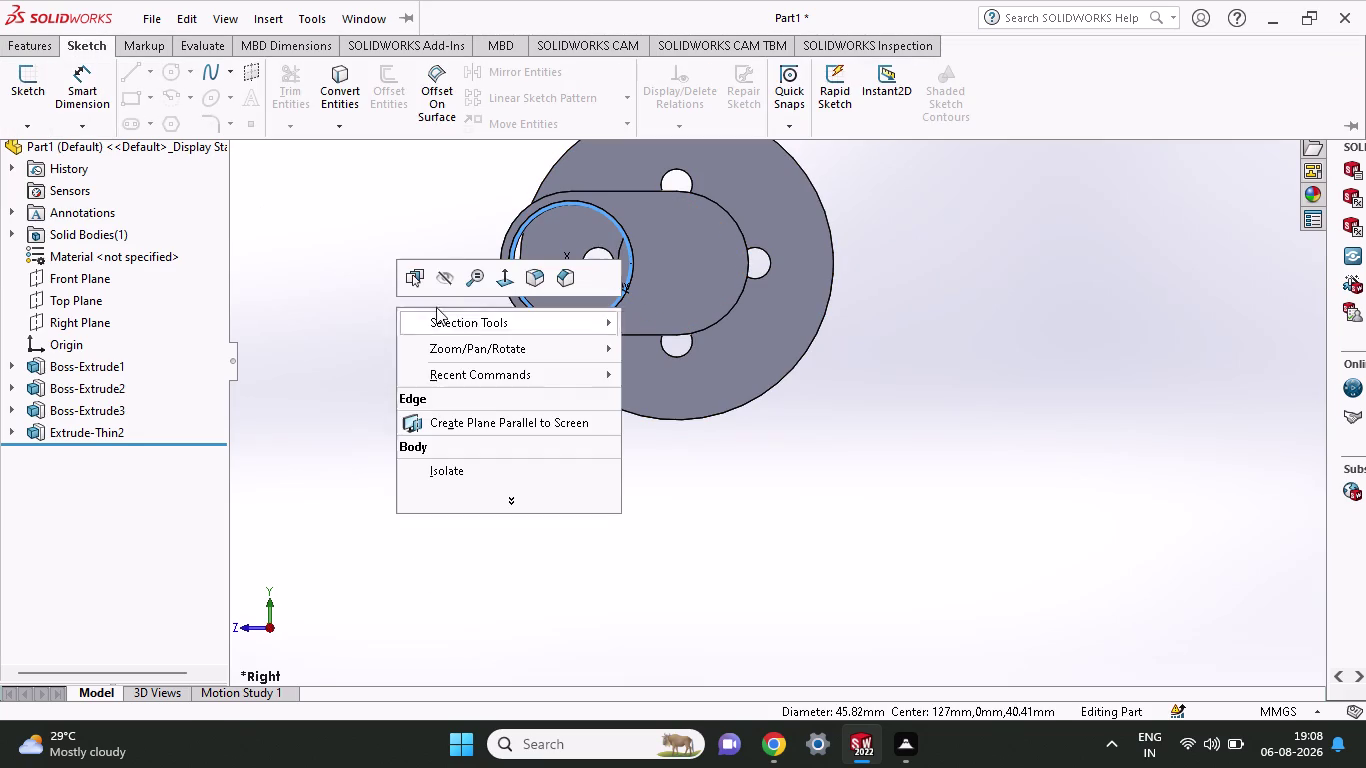
click(350, 179)
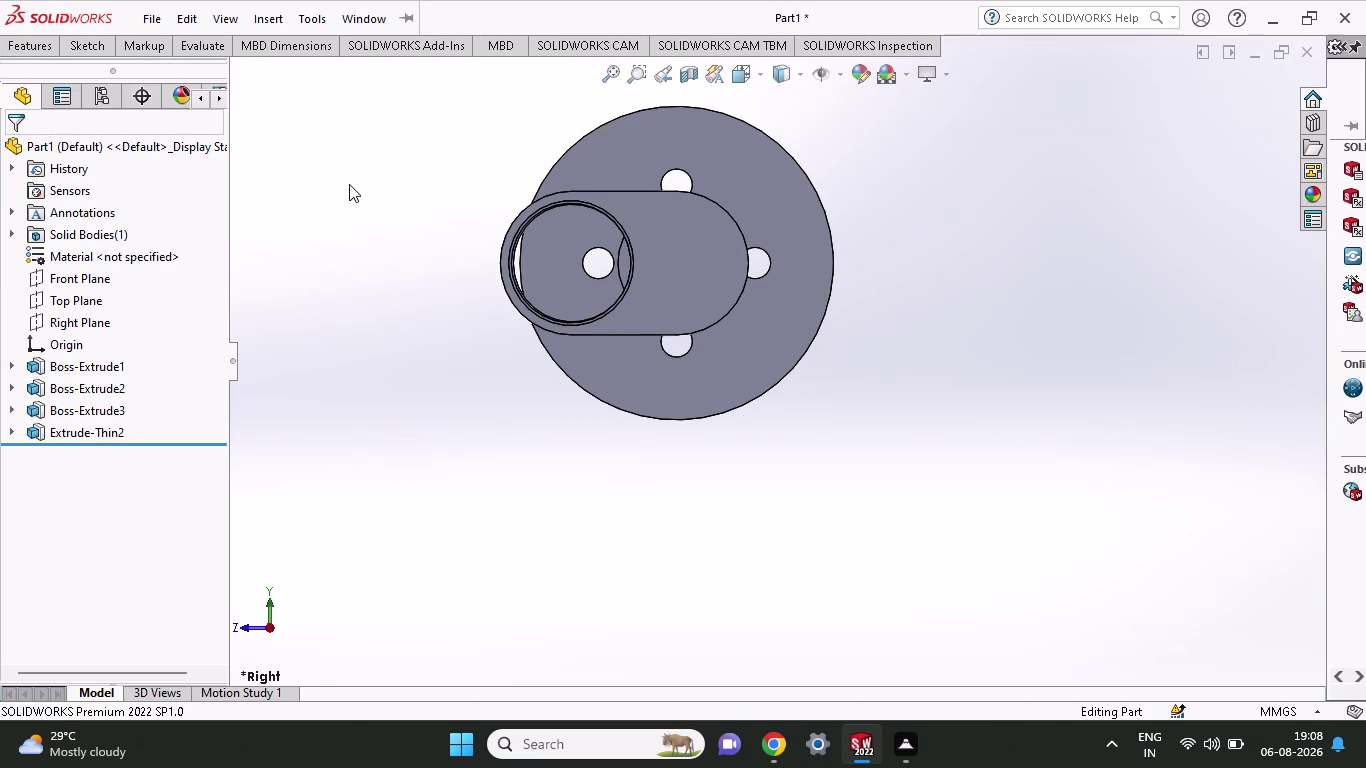
Open Sketch8 on the oval arm face via the Circle tool, then orbit to isometric.
click(89, 52)
click(167, 71)
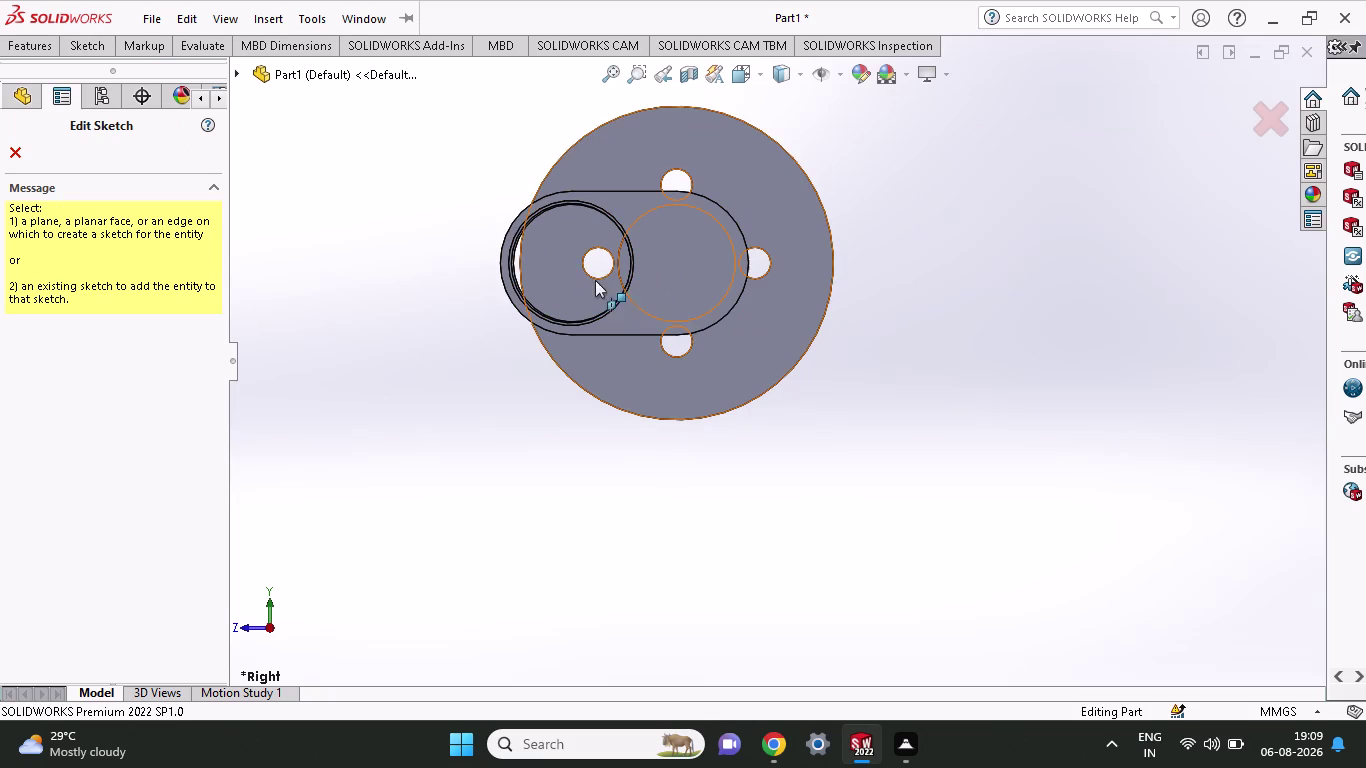
click(577, 197)
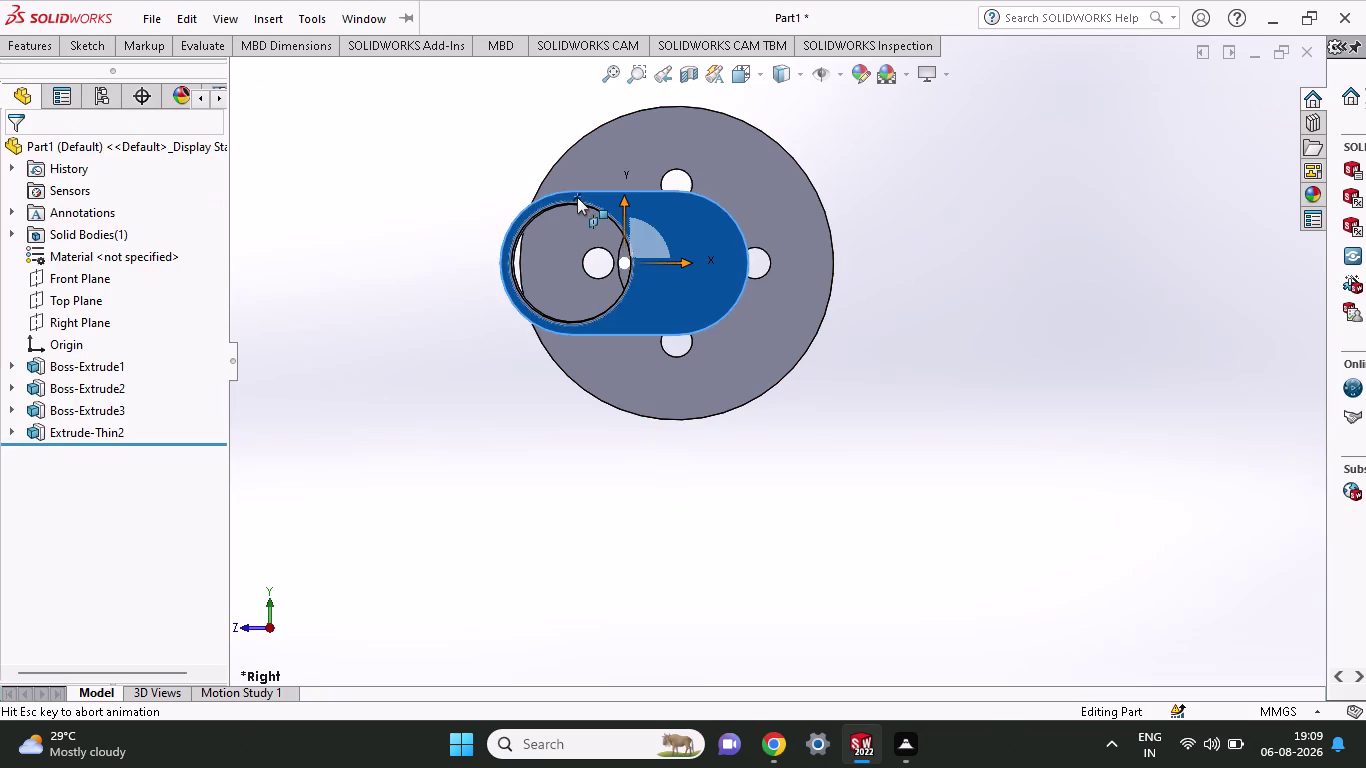
middle_drag(518, 168, 530, 185)
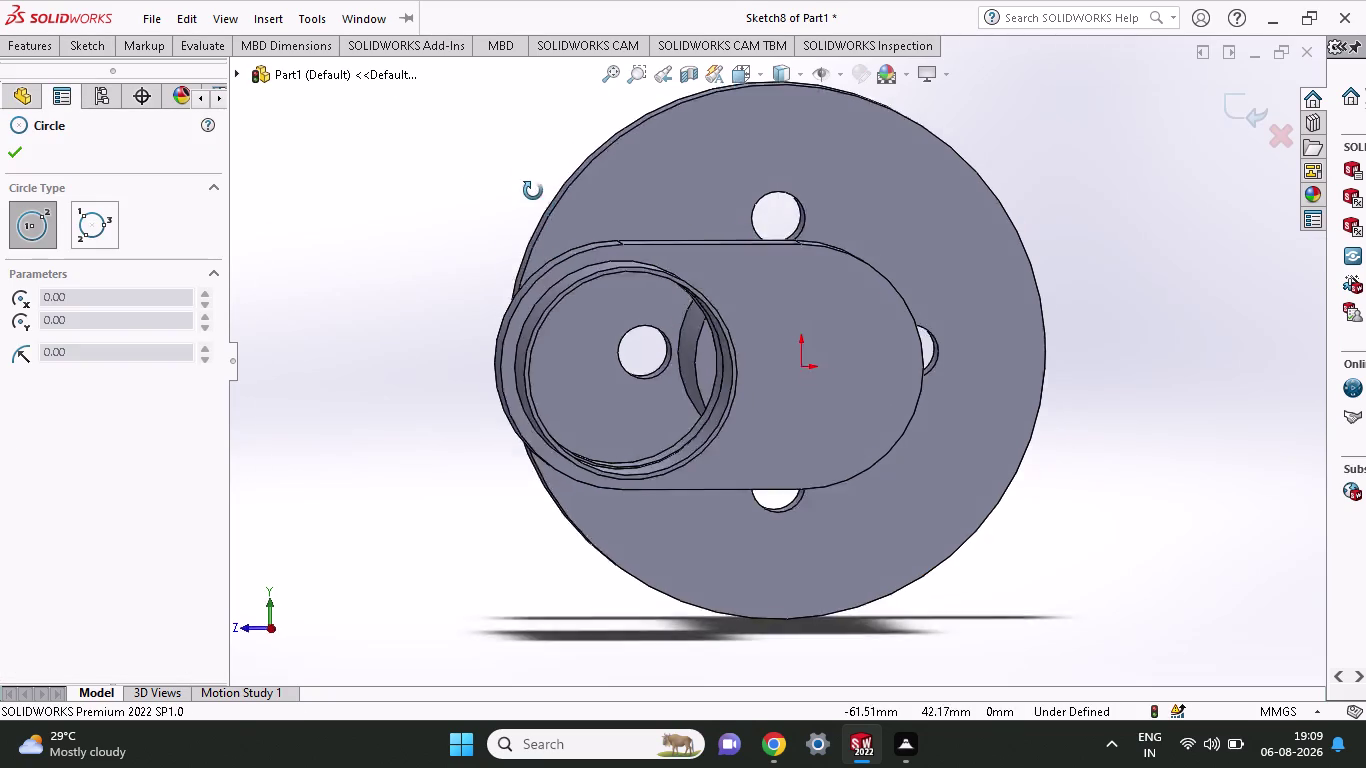
middle_drag(530, 185, 561, 275)
scroll(up, 3)
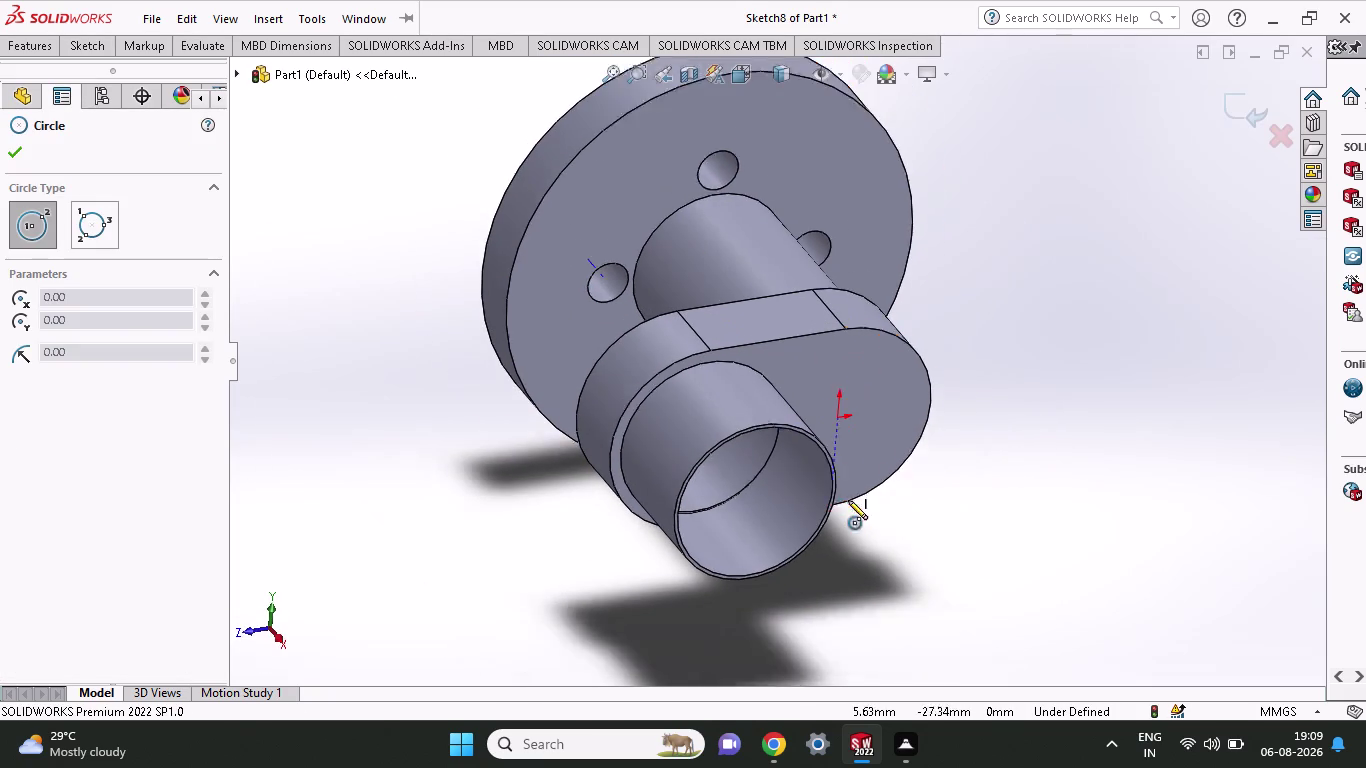
scroll(up, 3)
key(Escape)
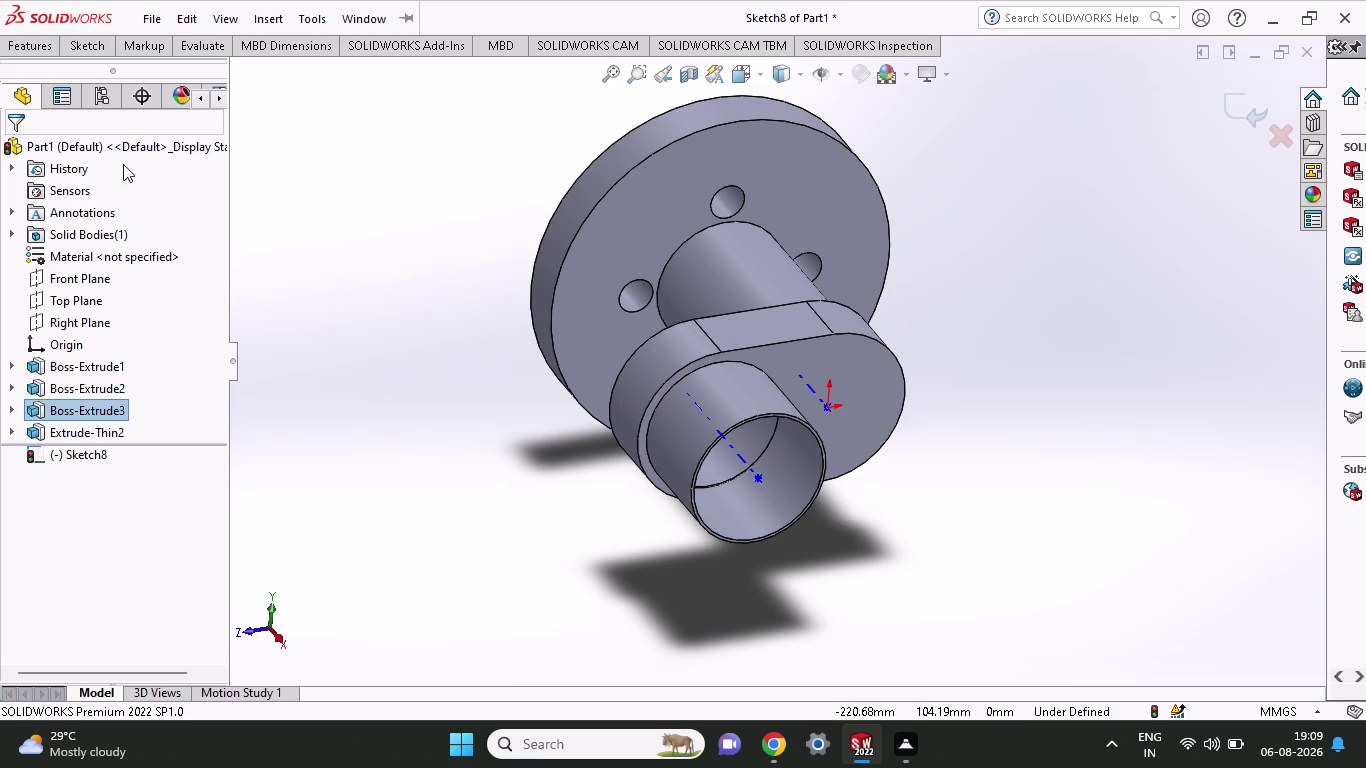
click(38, 46)
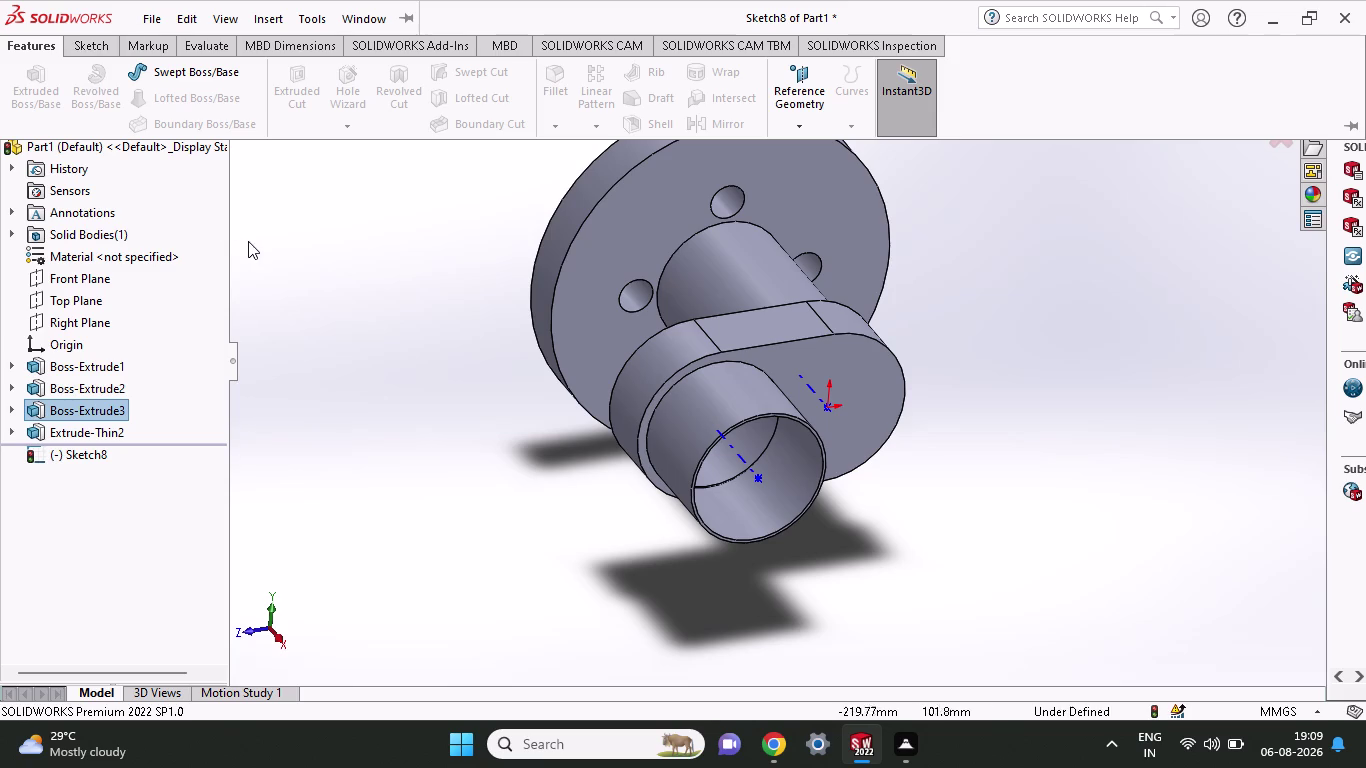
Try a circle centred on the sketch origin at the bore, then cancel it.
click(286, 243)
middle_drag(838, 512, 826, 433)
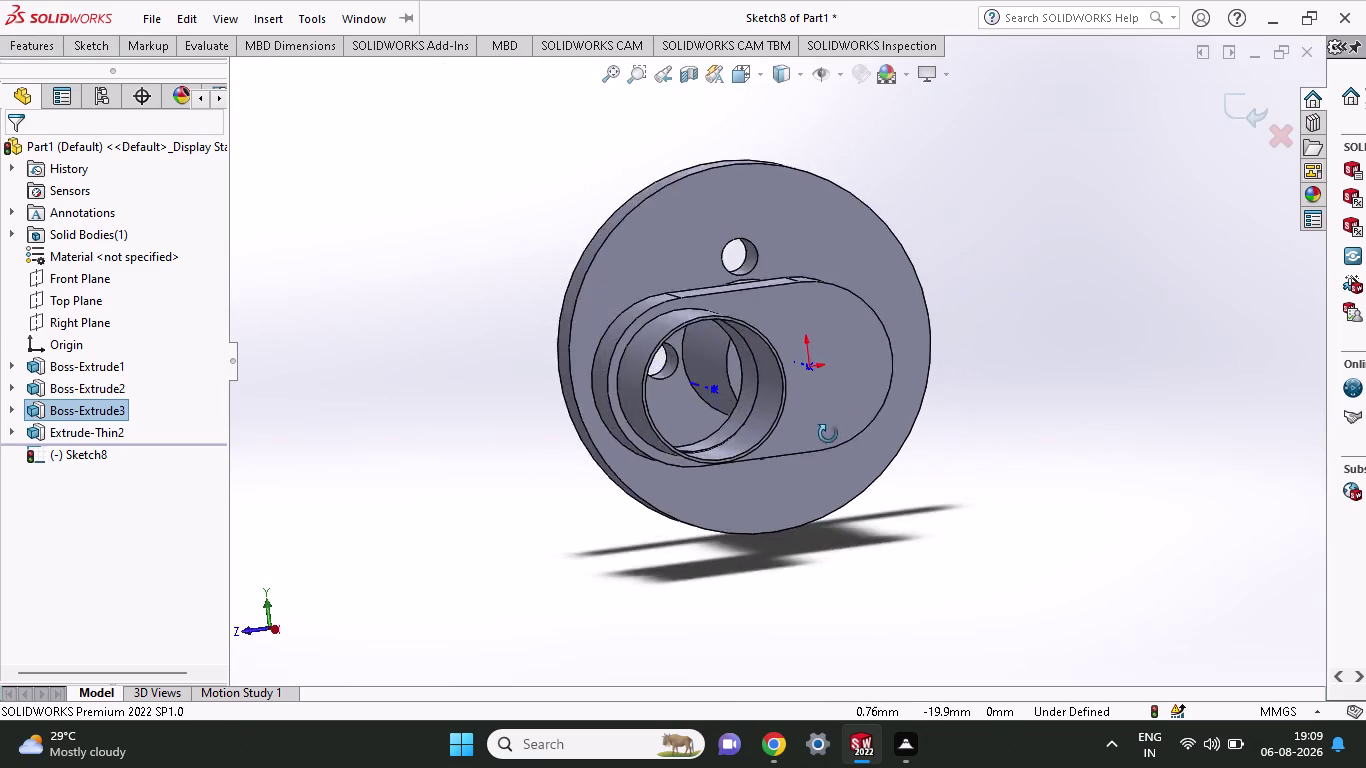
middle_drag(826, 433, 1005, 458)
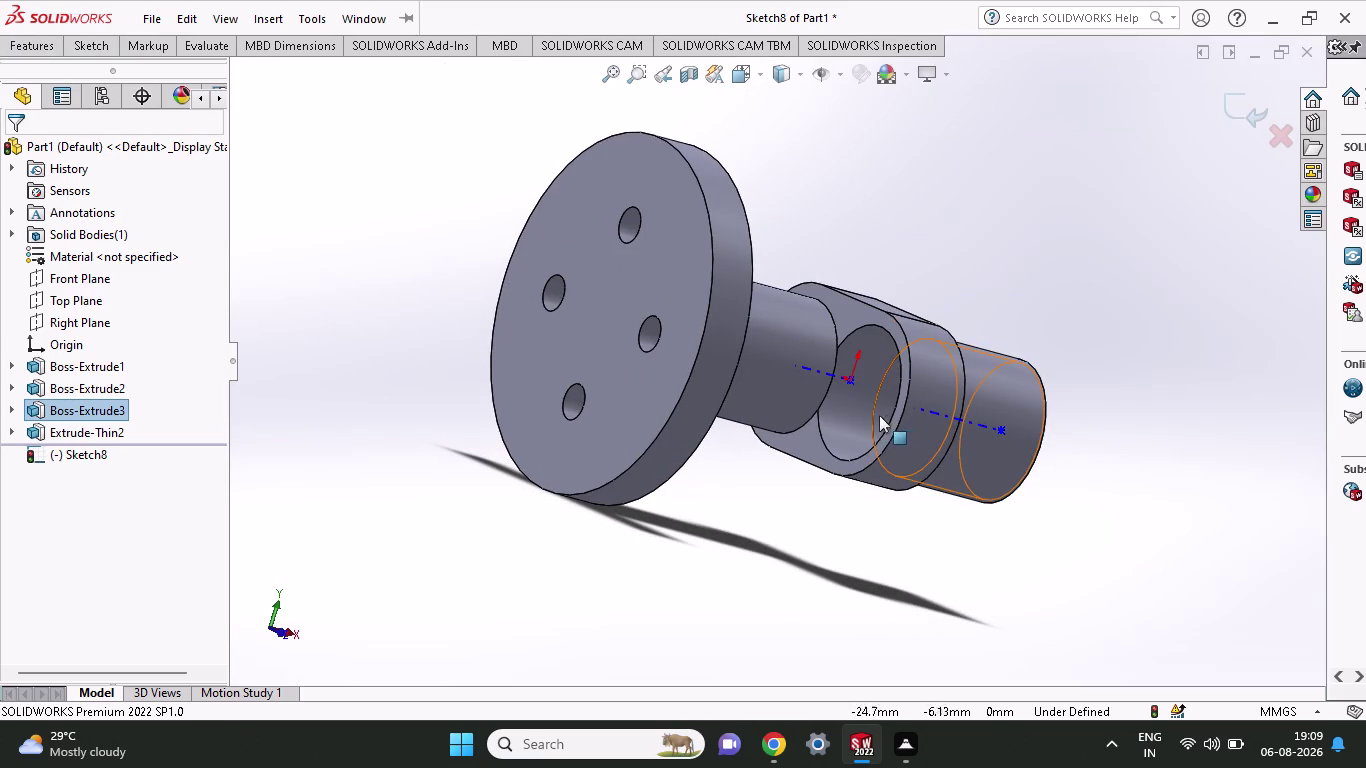
click(848, 447)
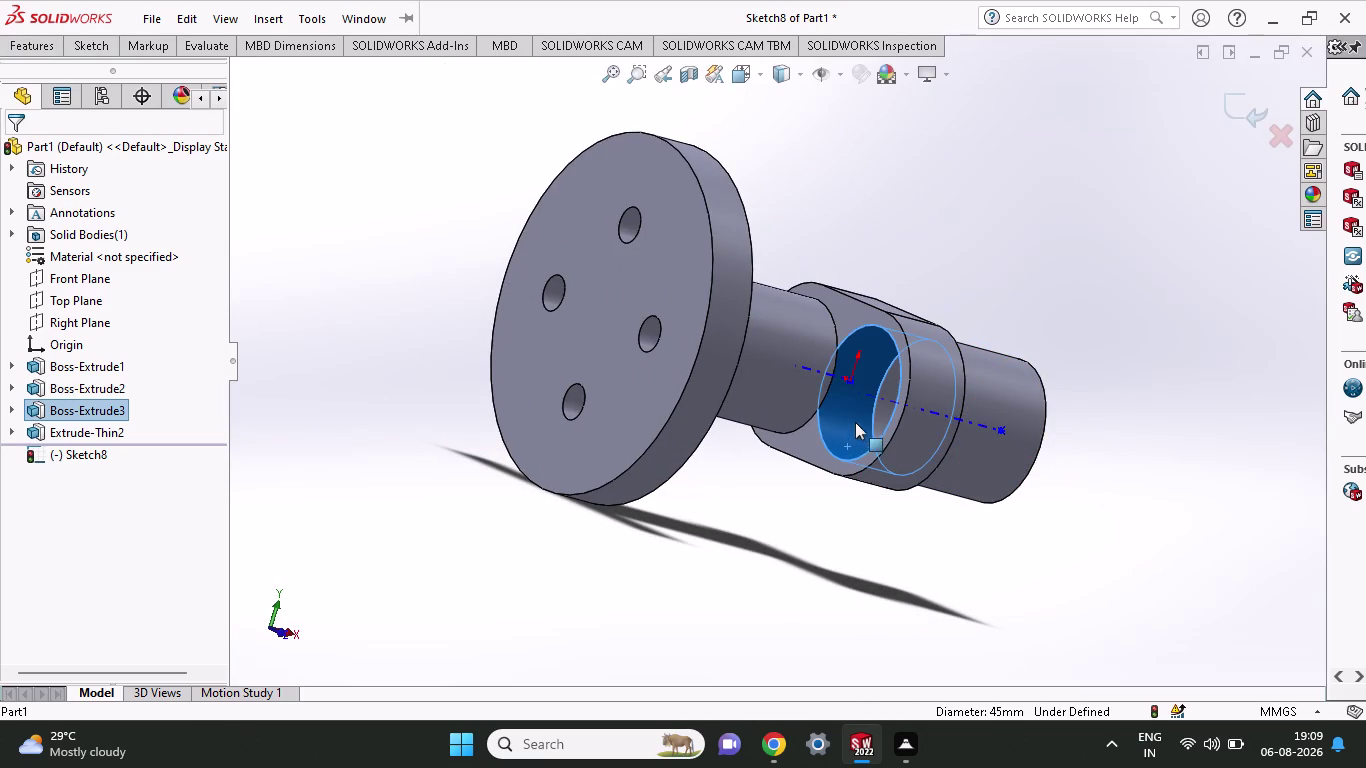
click(82, 48)
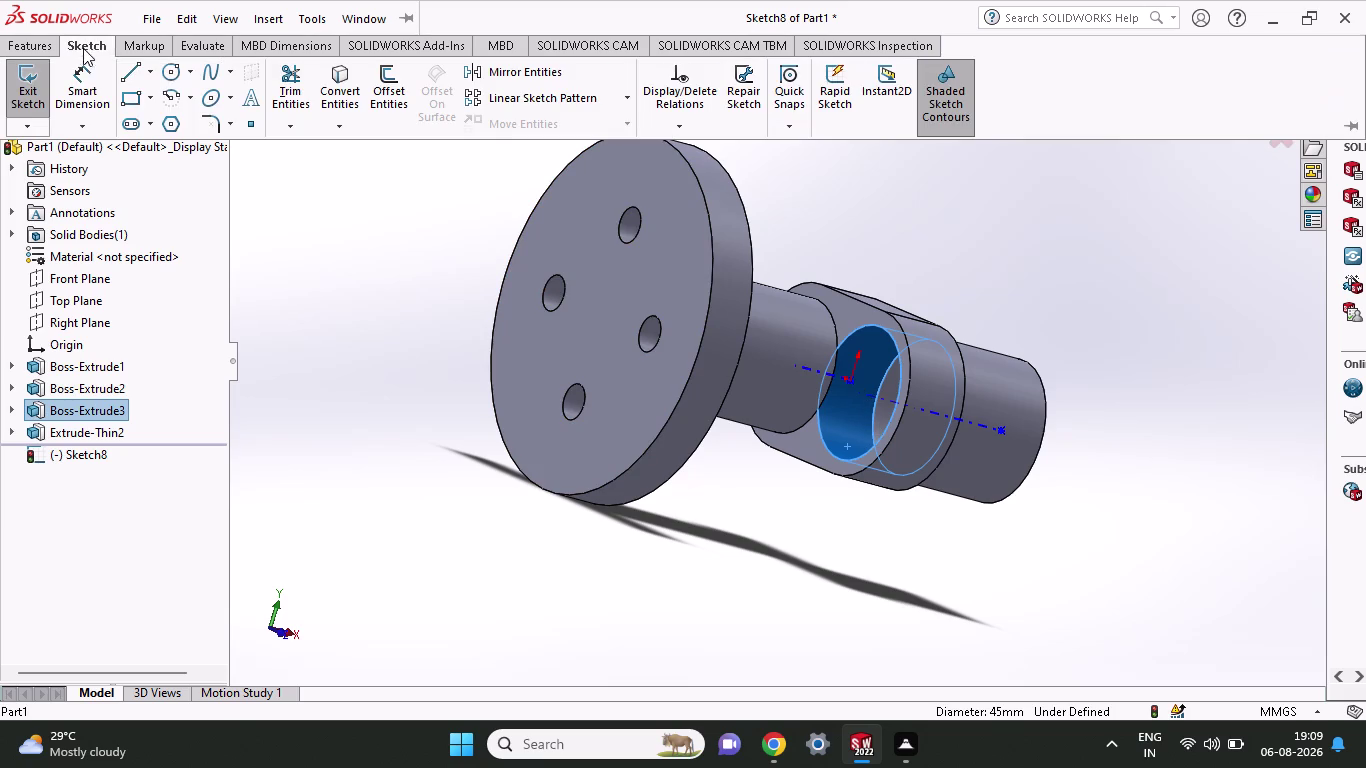
click(175, 83)
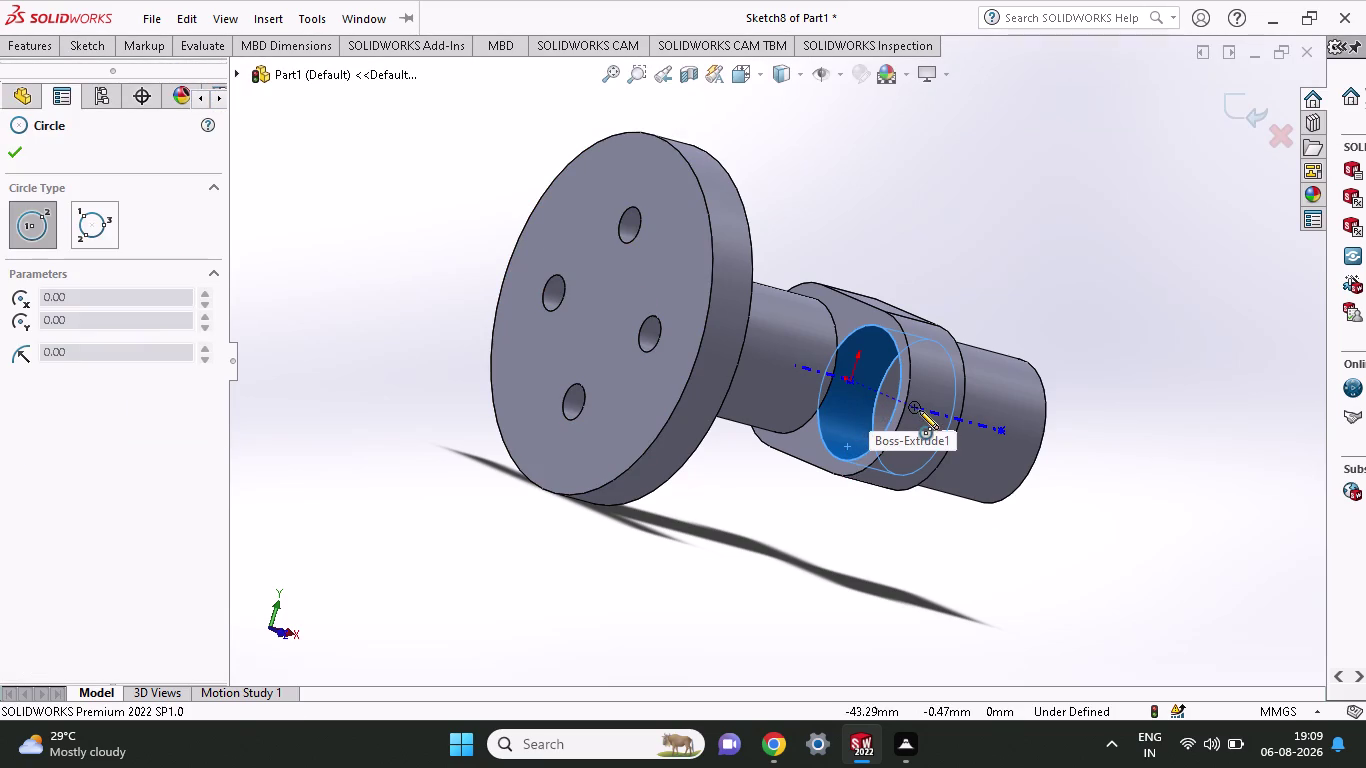
click(851, 386)
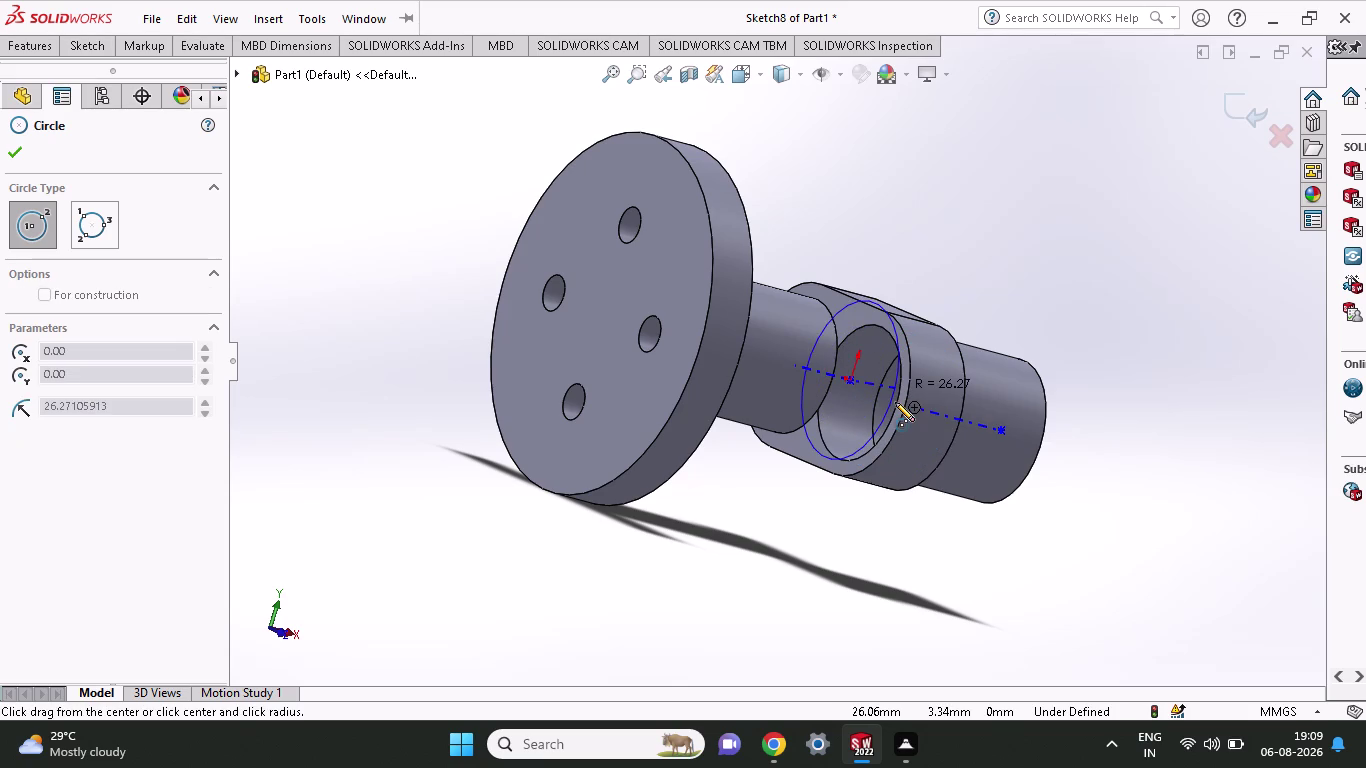
key(Escape)
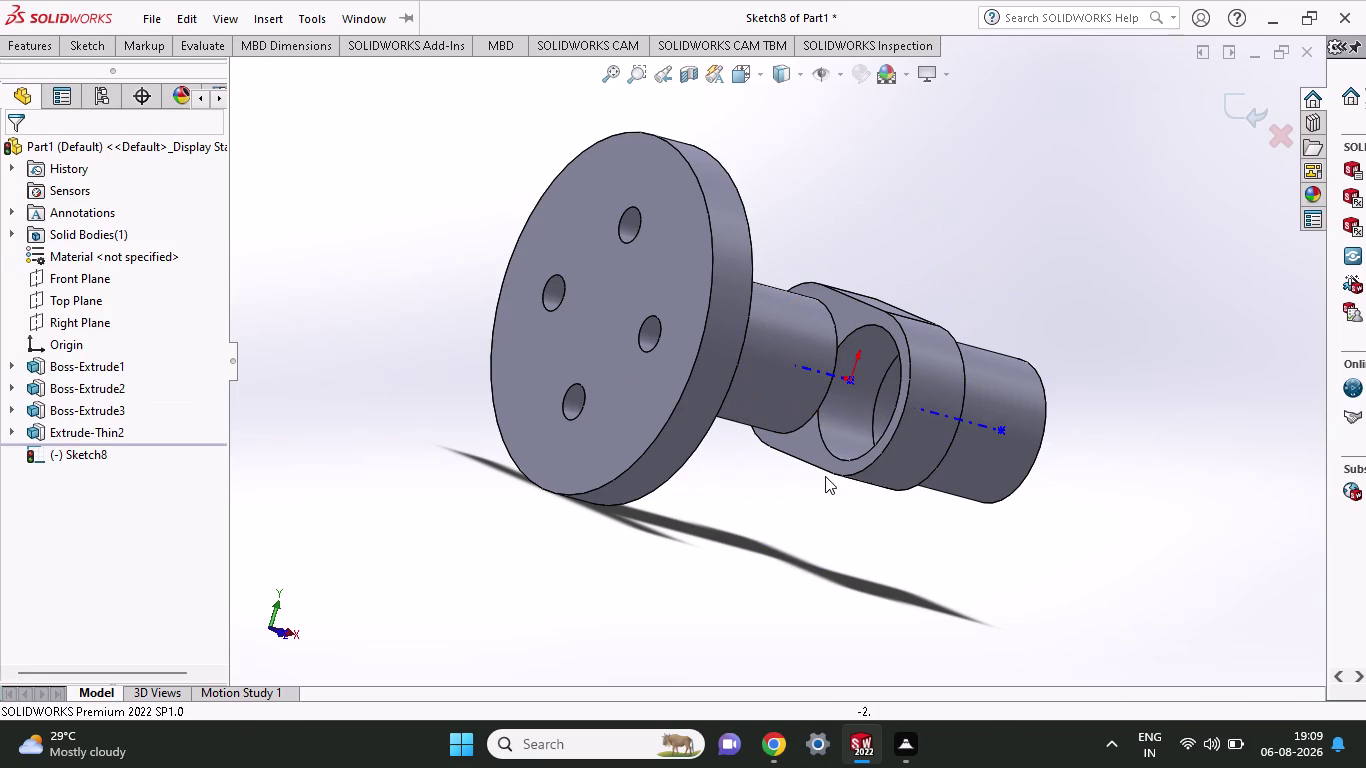
Make two more circle attempts, on the axis line and the bore edge, cancelling both.
middle_drag(825, 476, 866, 495)
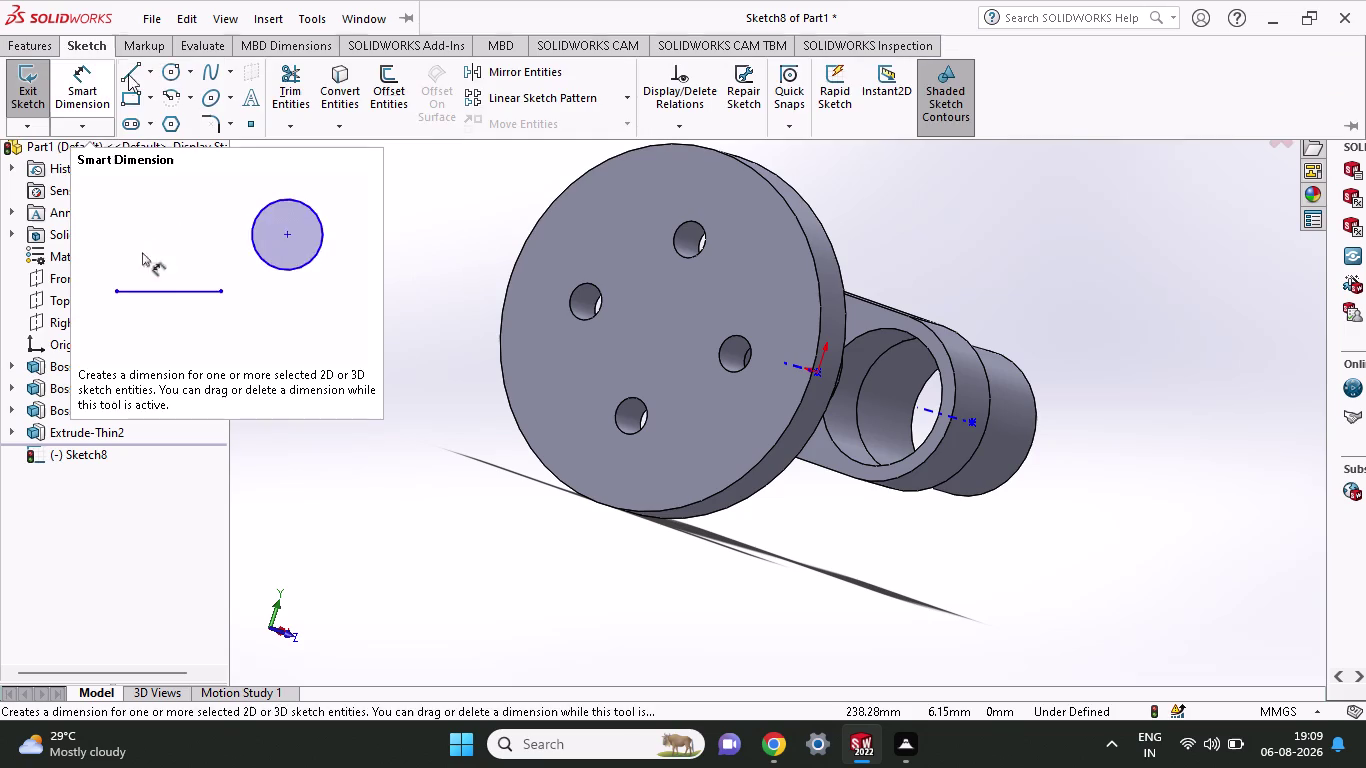
click(170, 81)
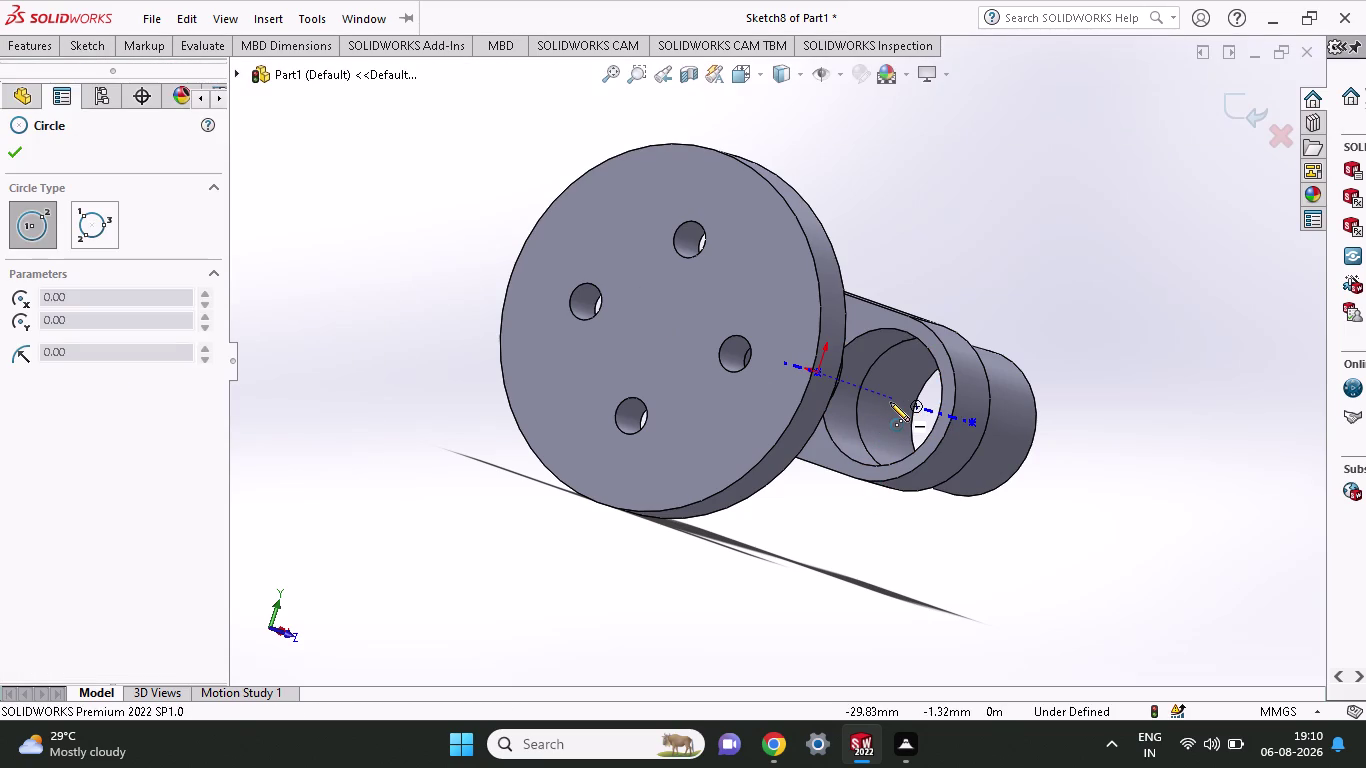
click(875, 395)
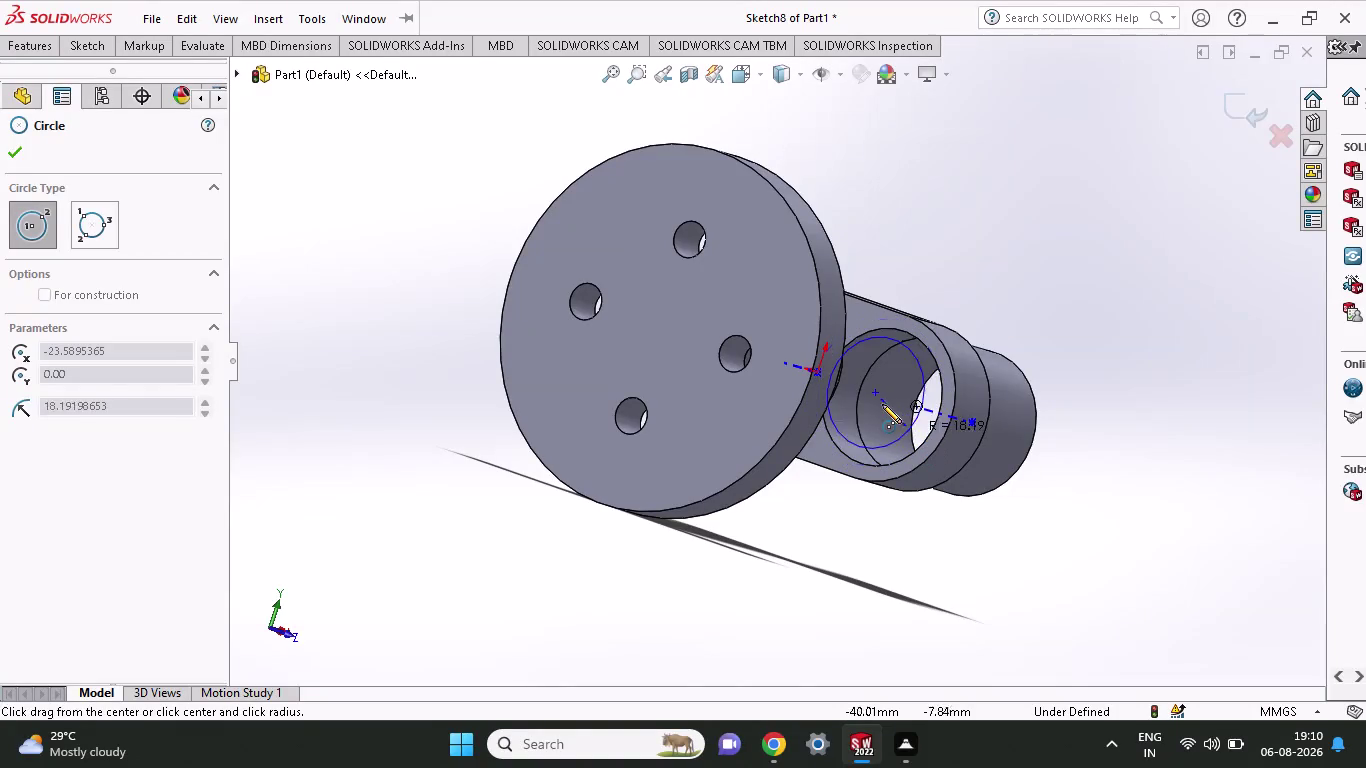
key(Escape)
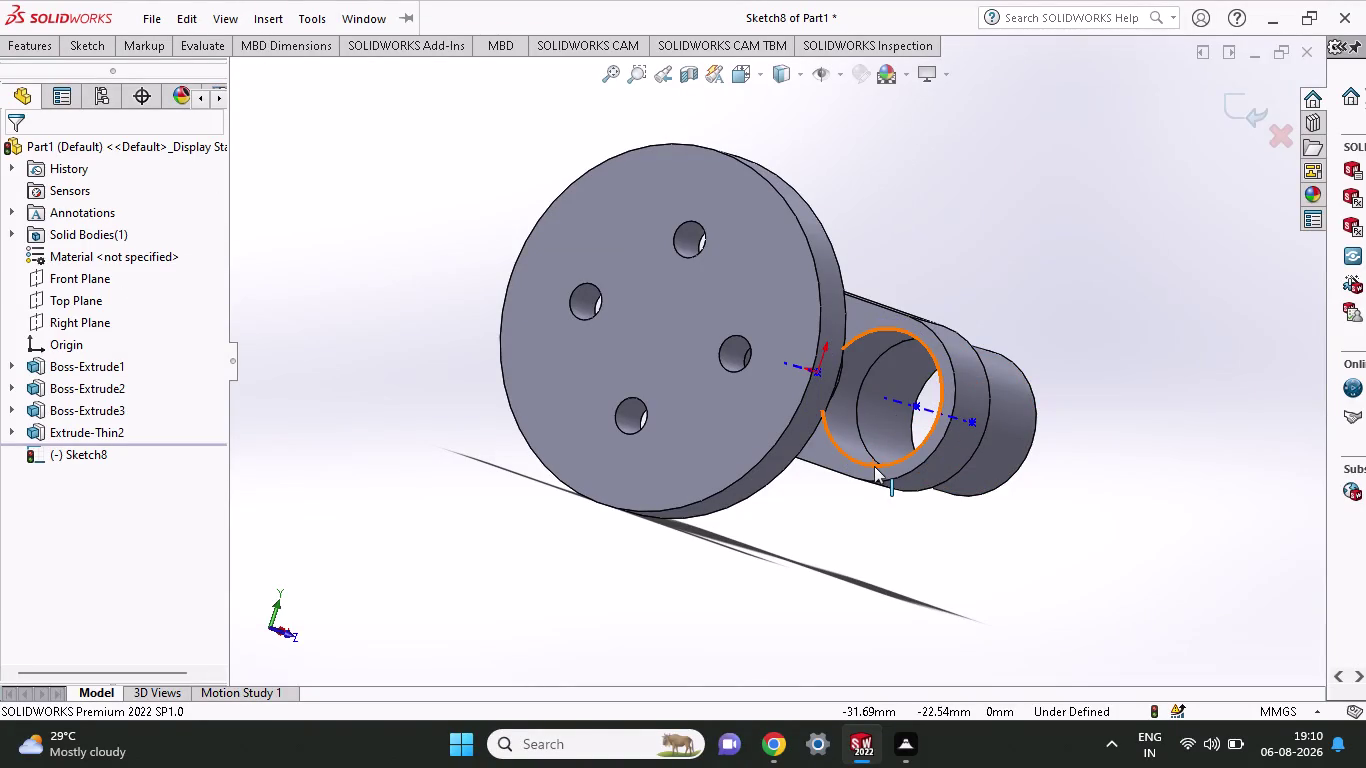
click(874, 466)
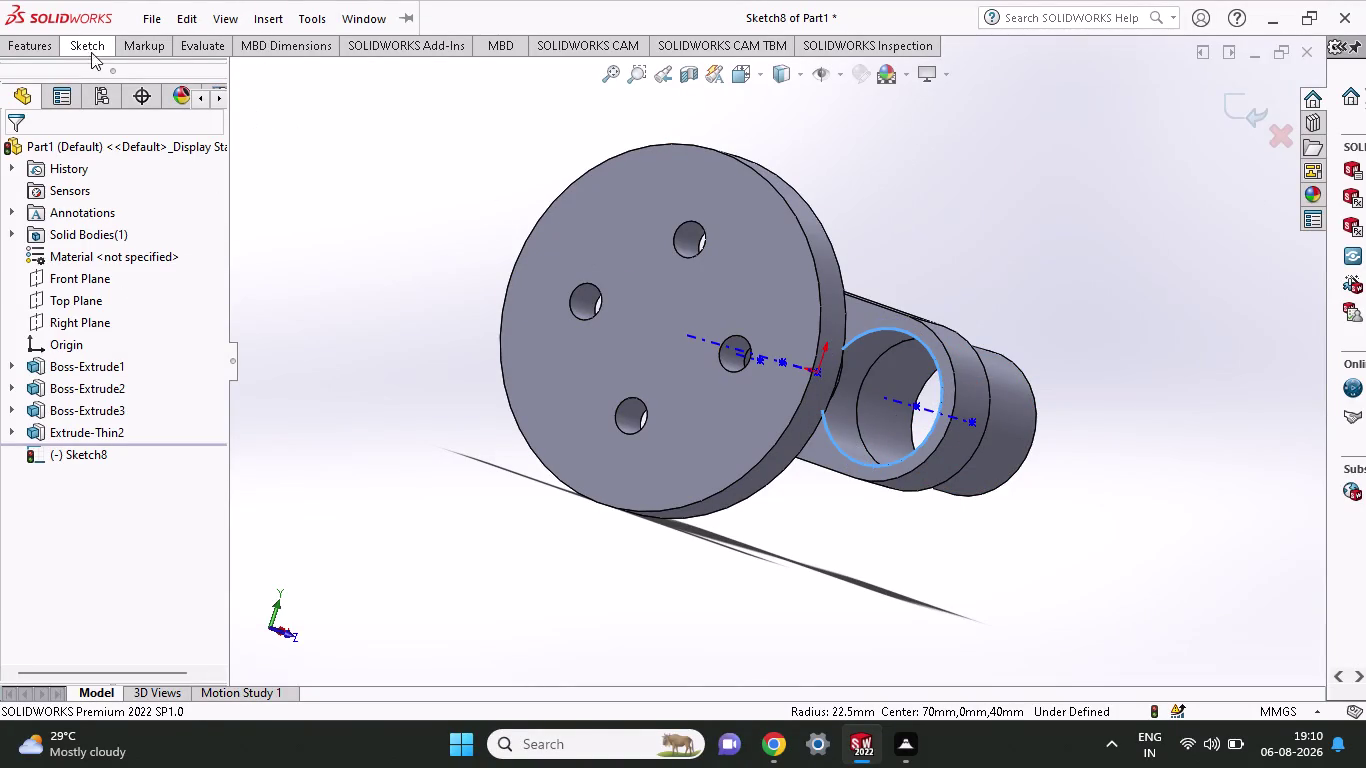
click(91, 50)
click(167, 81)
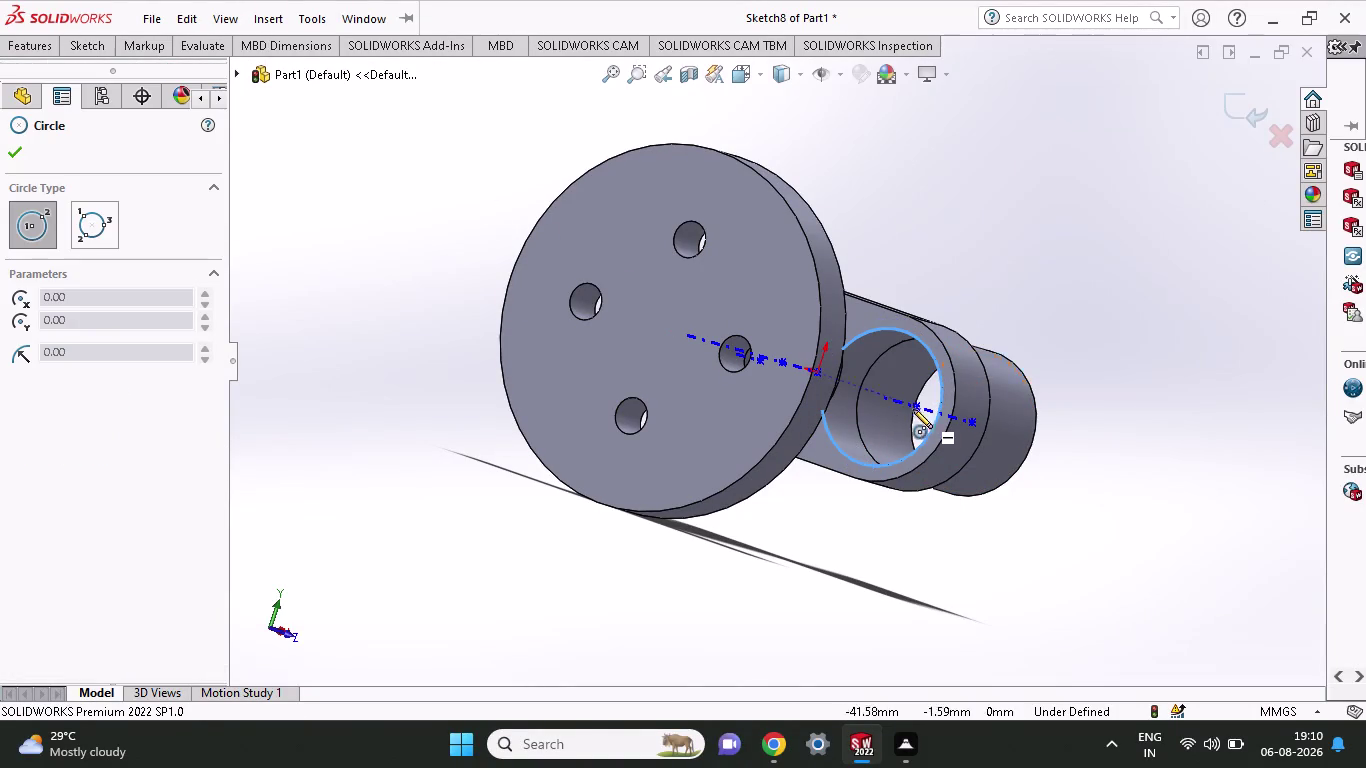
click(884, 399)
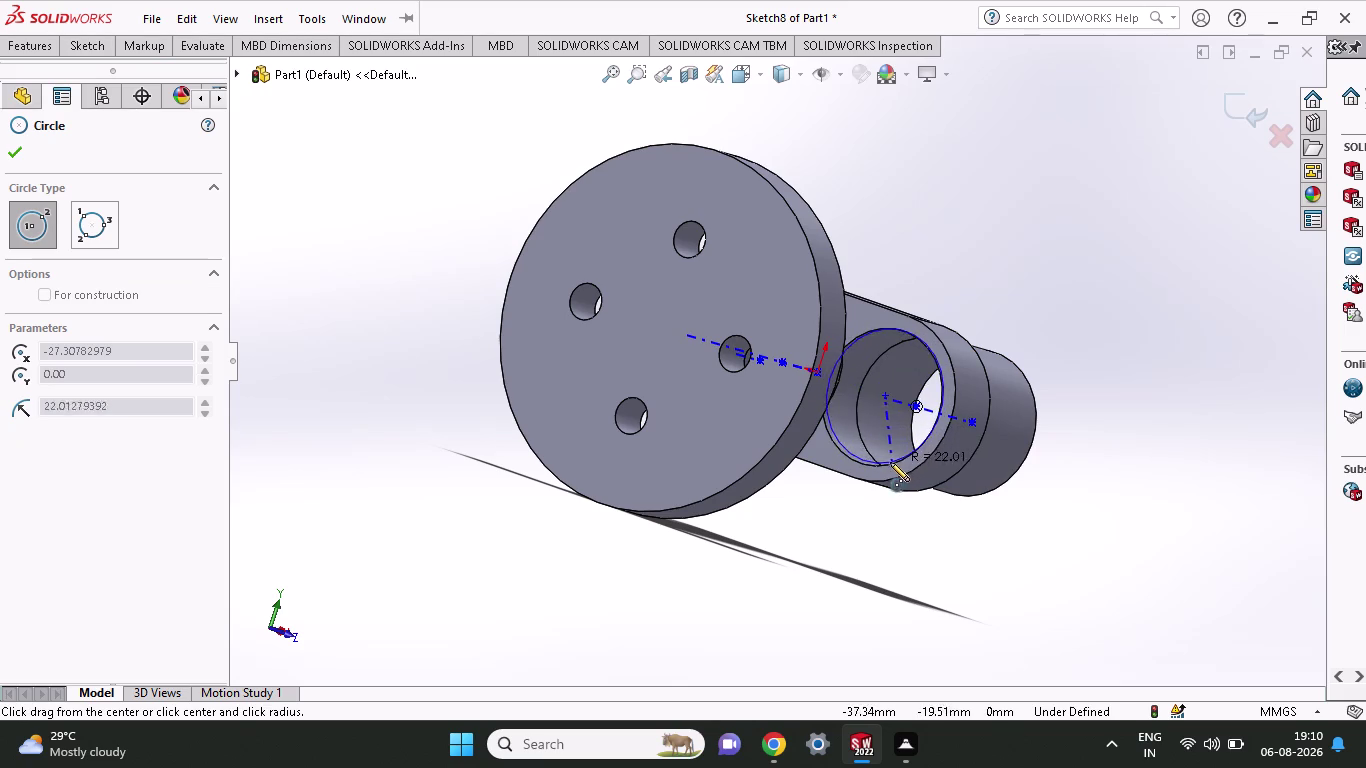
key(Escape)
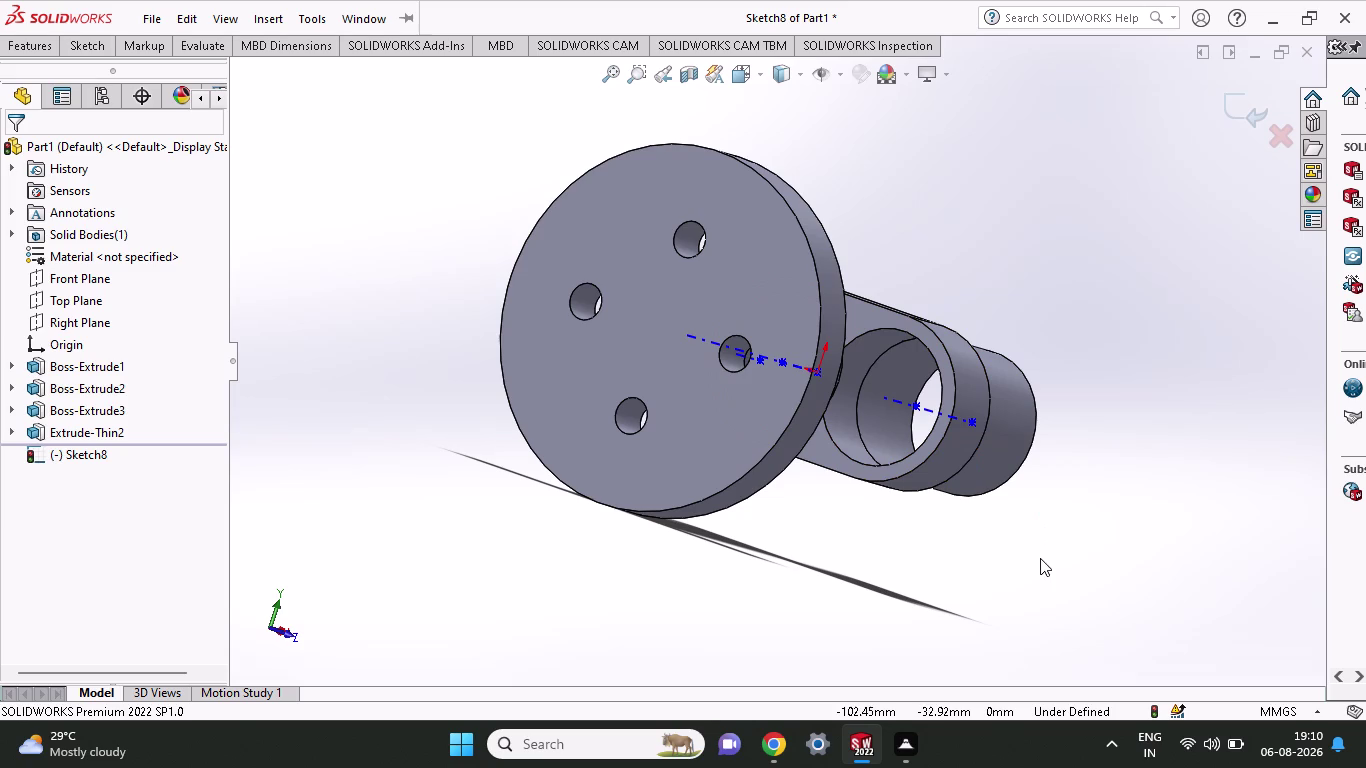
Orbit toward the link arm and undo Extrude-Thin2 back to editing Sketch5.
middle_drag(1096, 574, 877, 657)
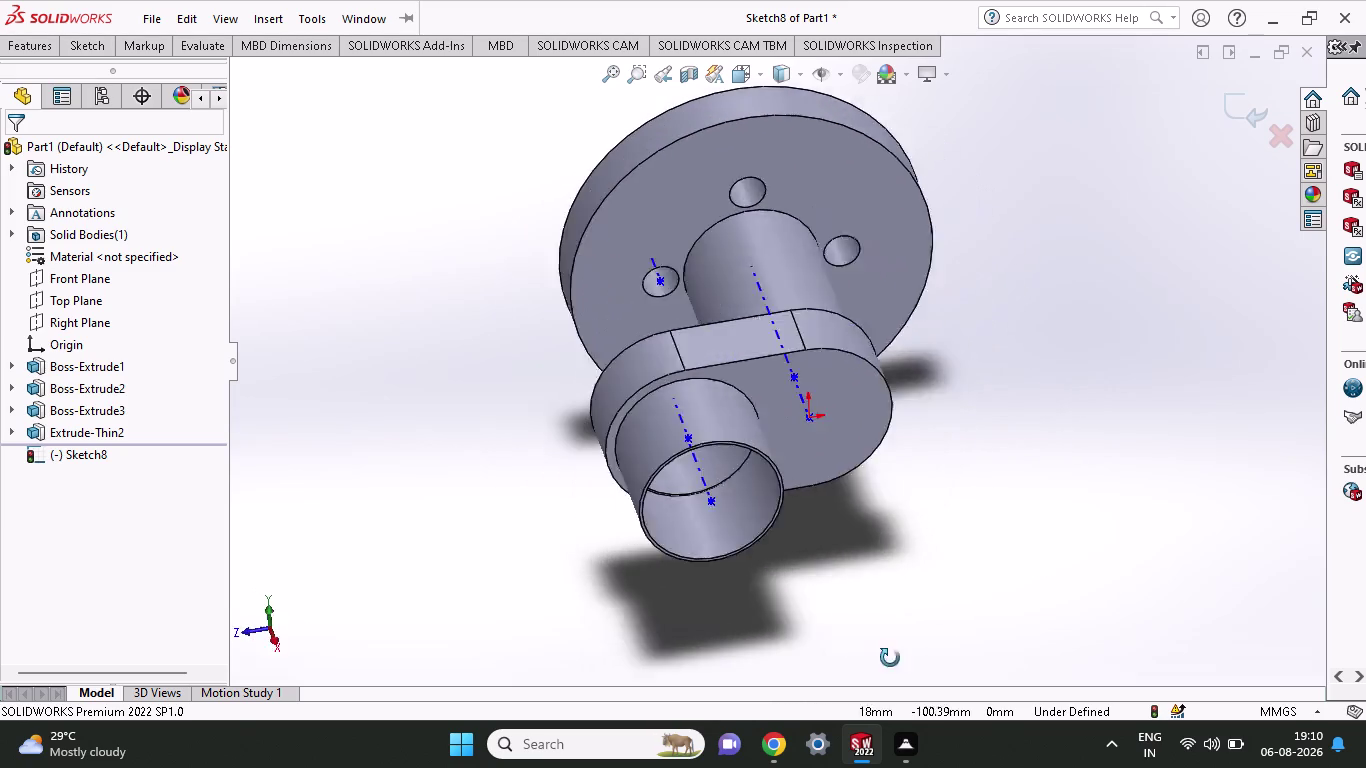
middle_drag(877, 657, 910, 641)
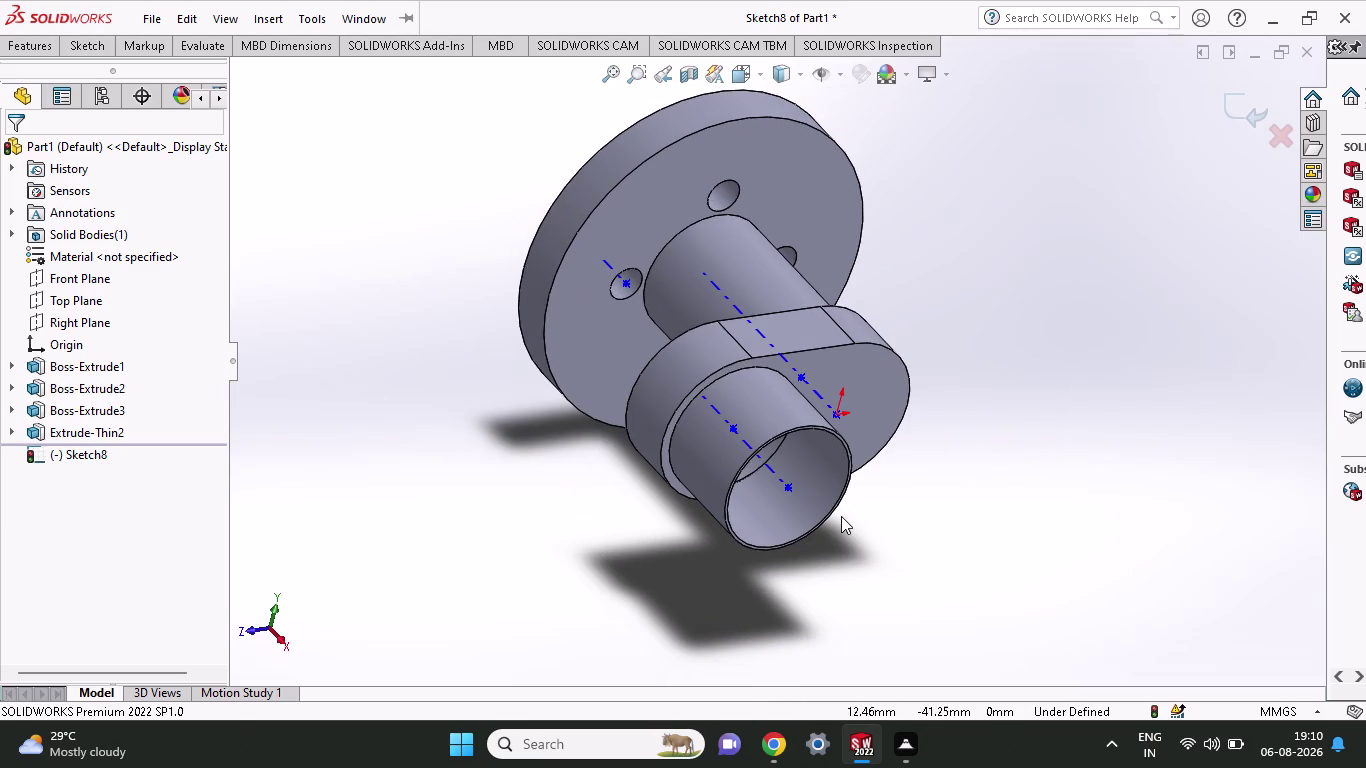
key(ctrl+z)
key(ctrl+z)
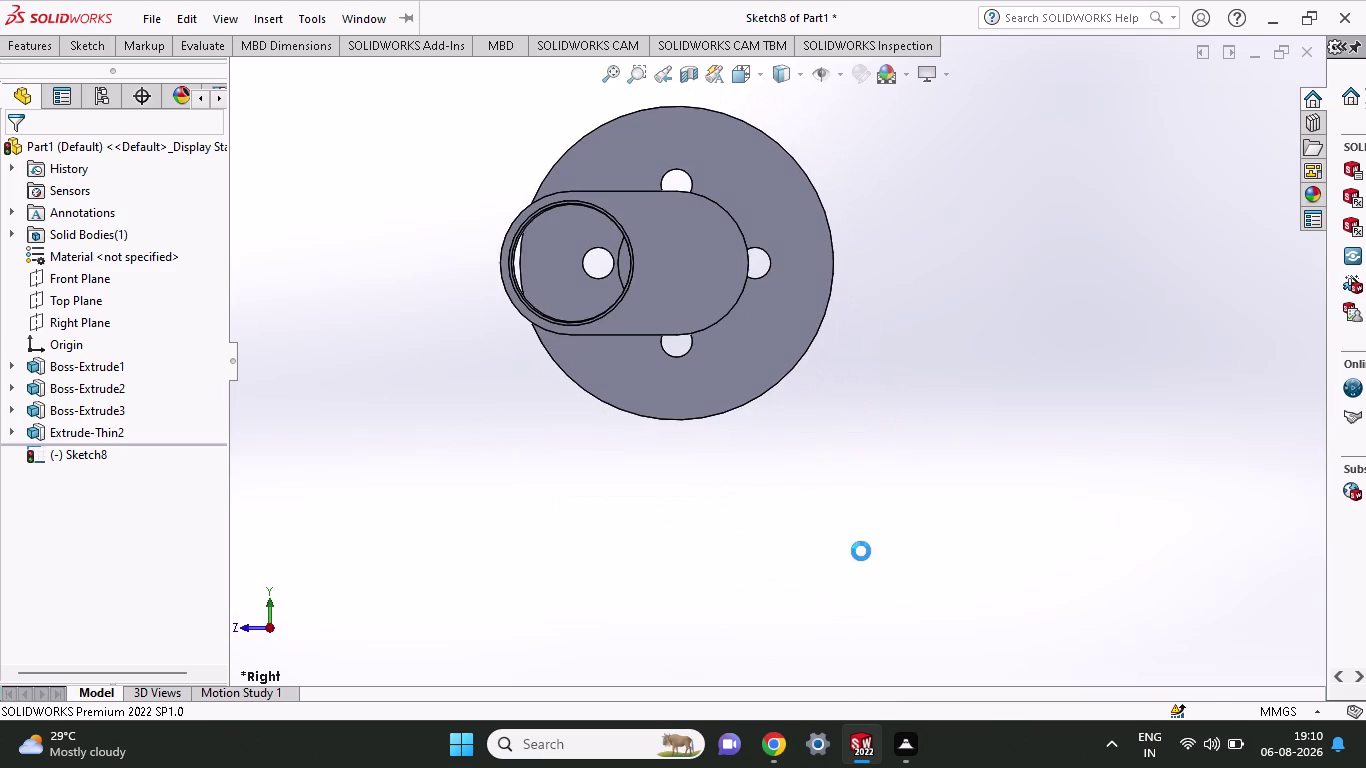
key(ctrl+z)
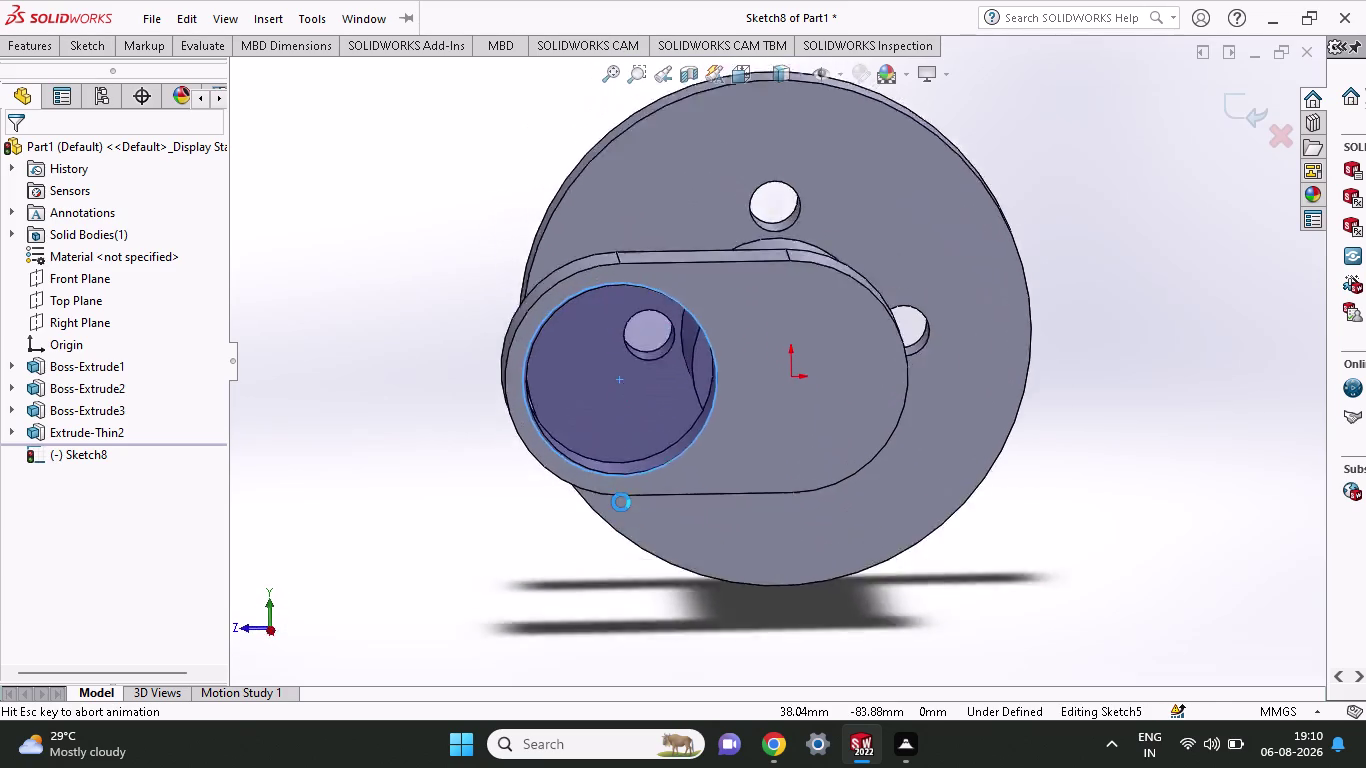
Power-trim away the circle on the arm's end face.
middle_drag(492, 521, 567, 607)
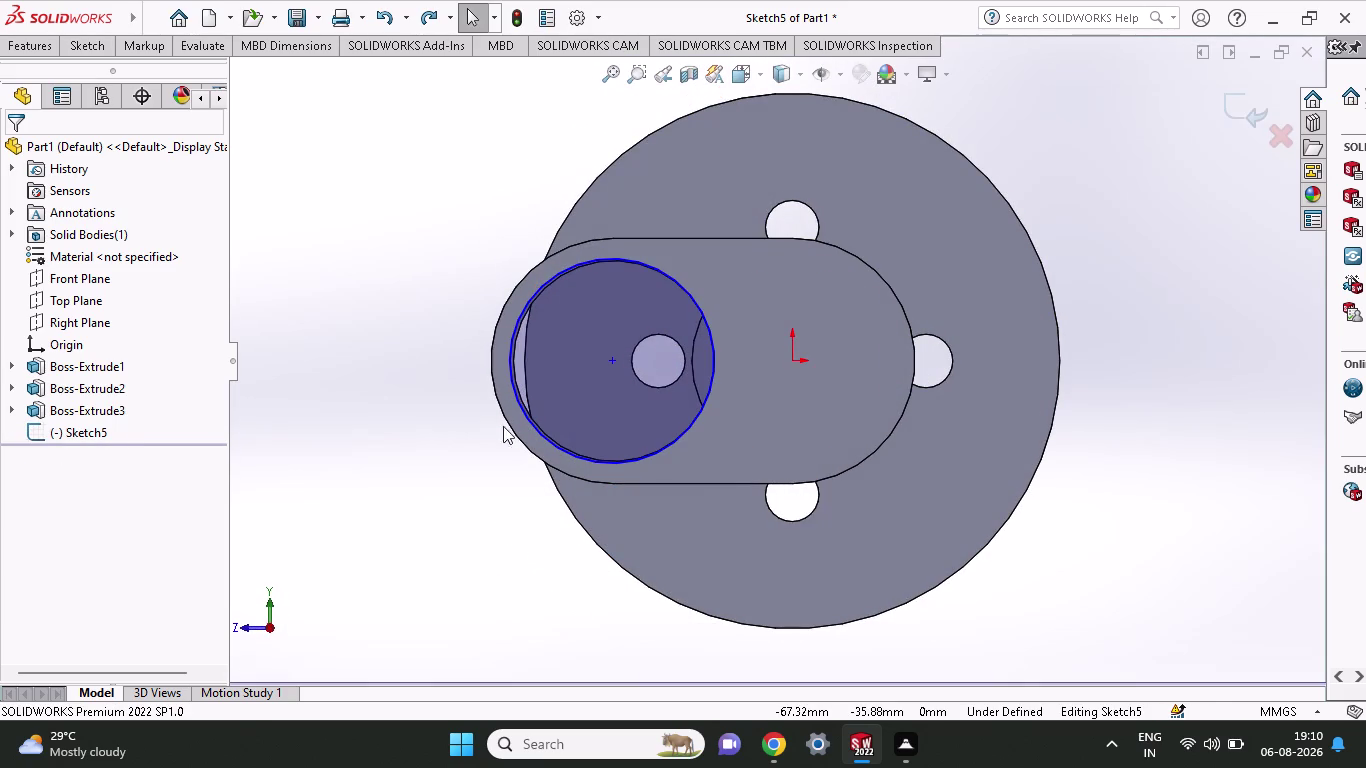
middle_drag(469, 196, 451, 254)
scroll(up, 3)
scroll(up, 3)
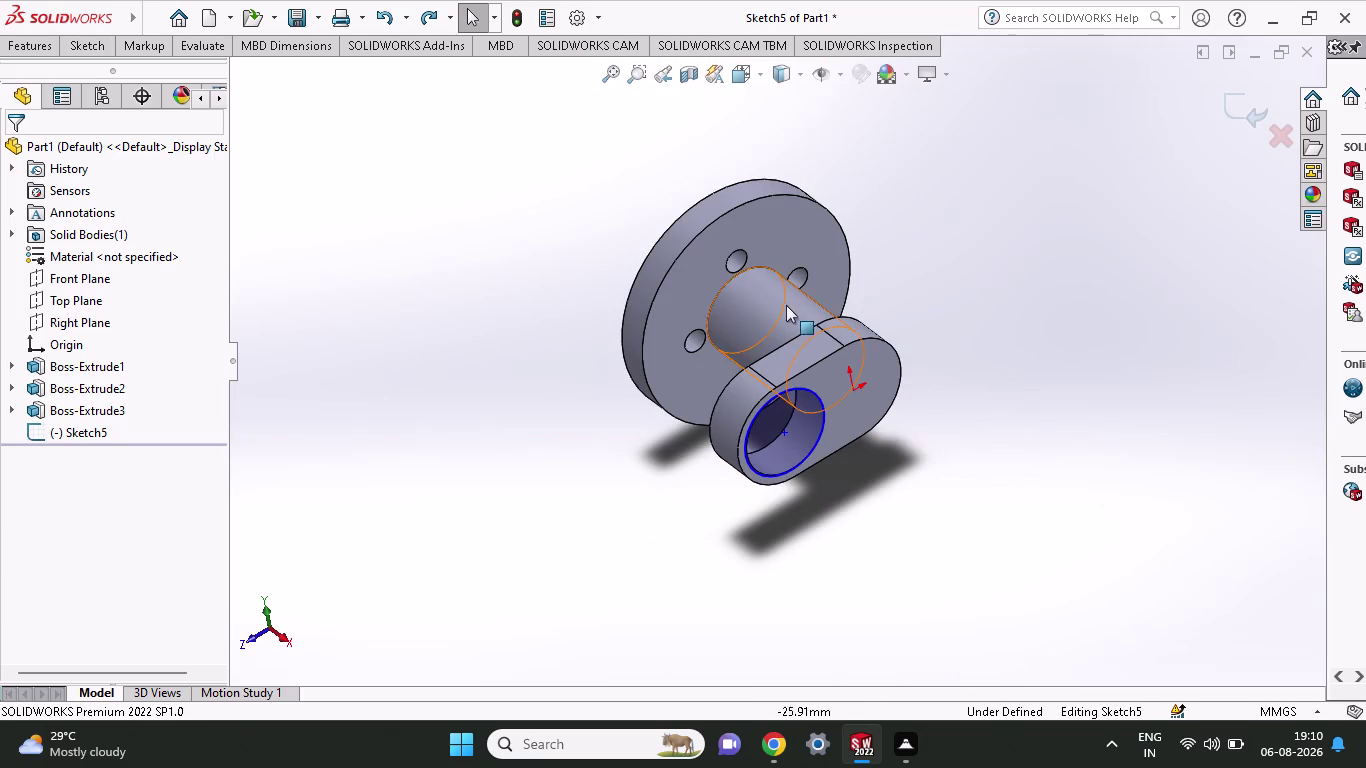
click(107, 52)
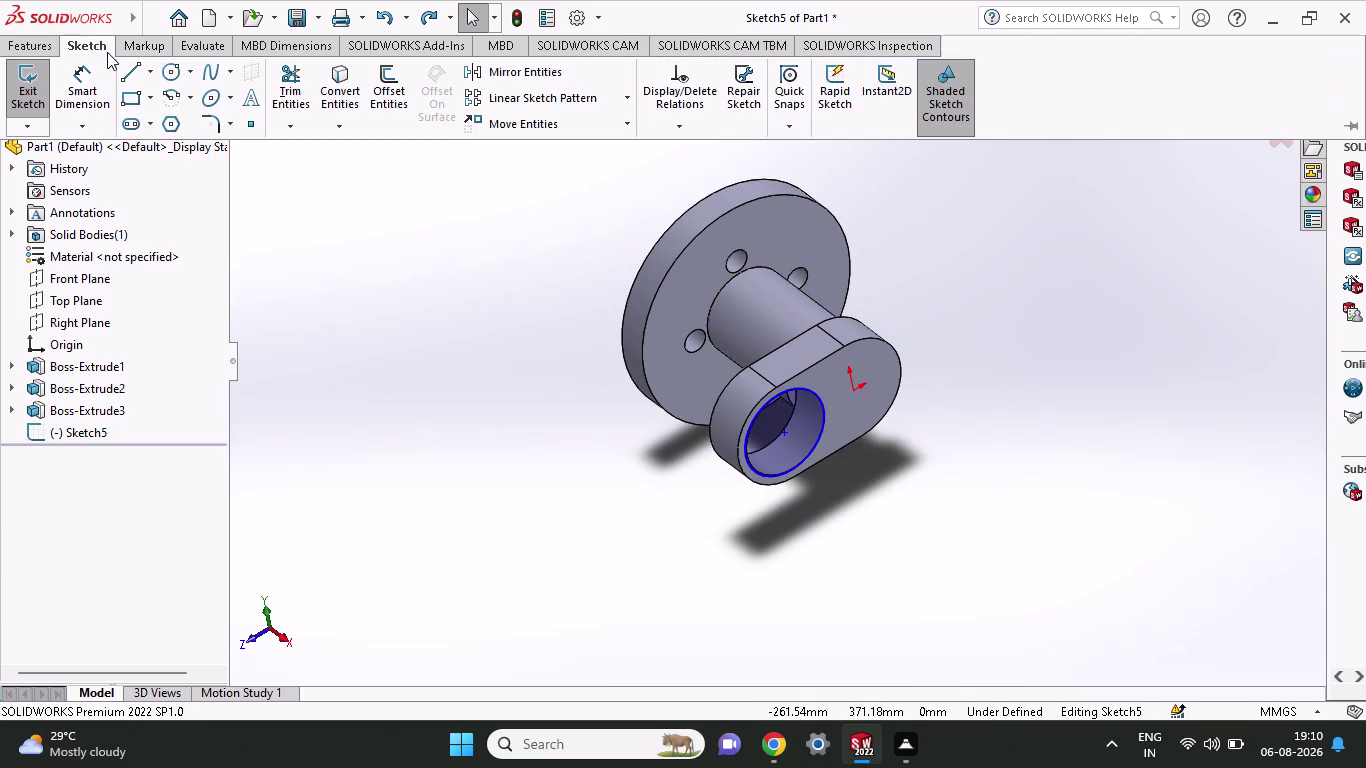
click(282, 81)
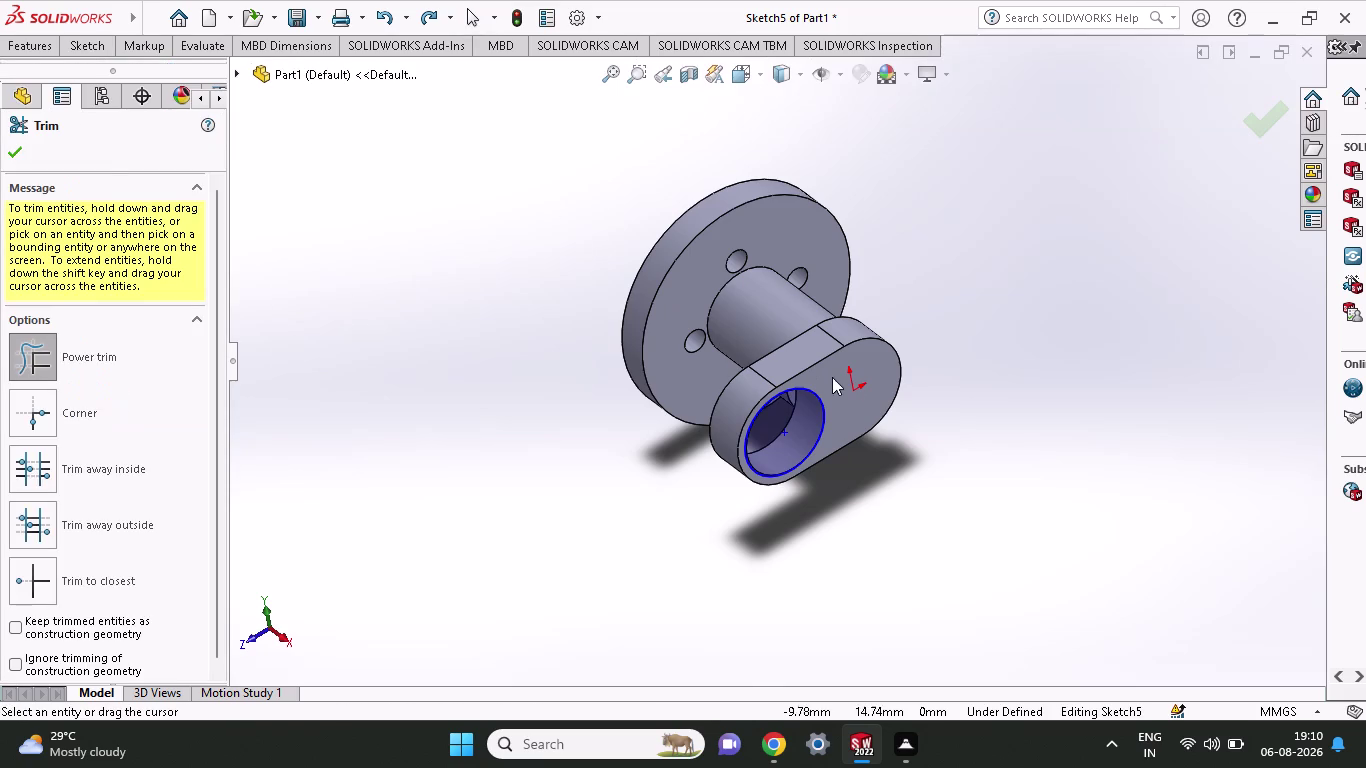
drag(832, 377, 801, 429)
drag(817, 385, 810, 428)
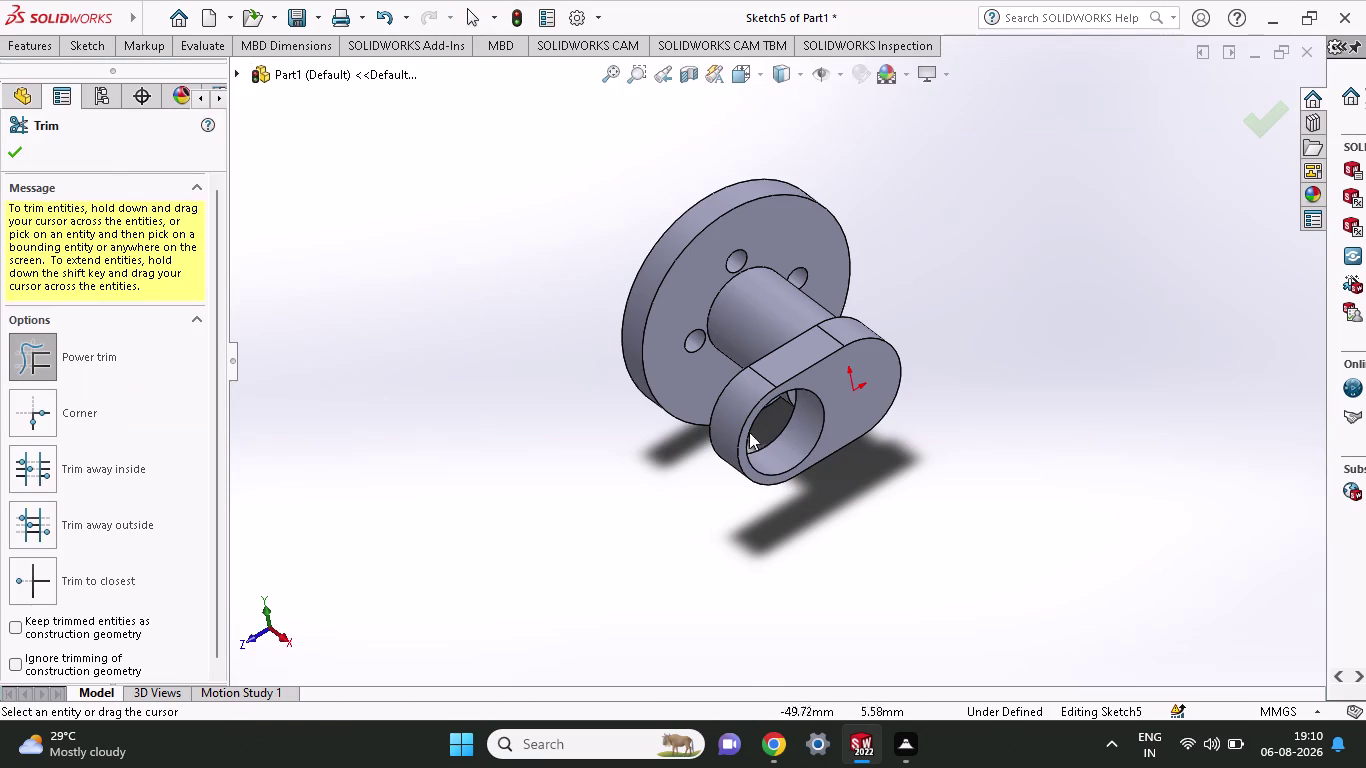
Return to the Sketch tools and close Trim Entities.
click(45, 44)
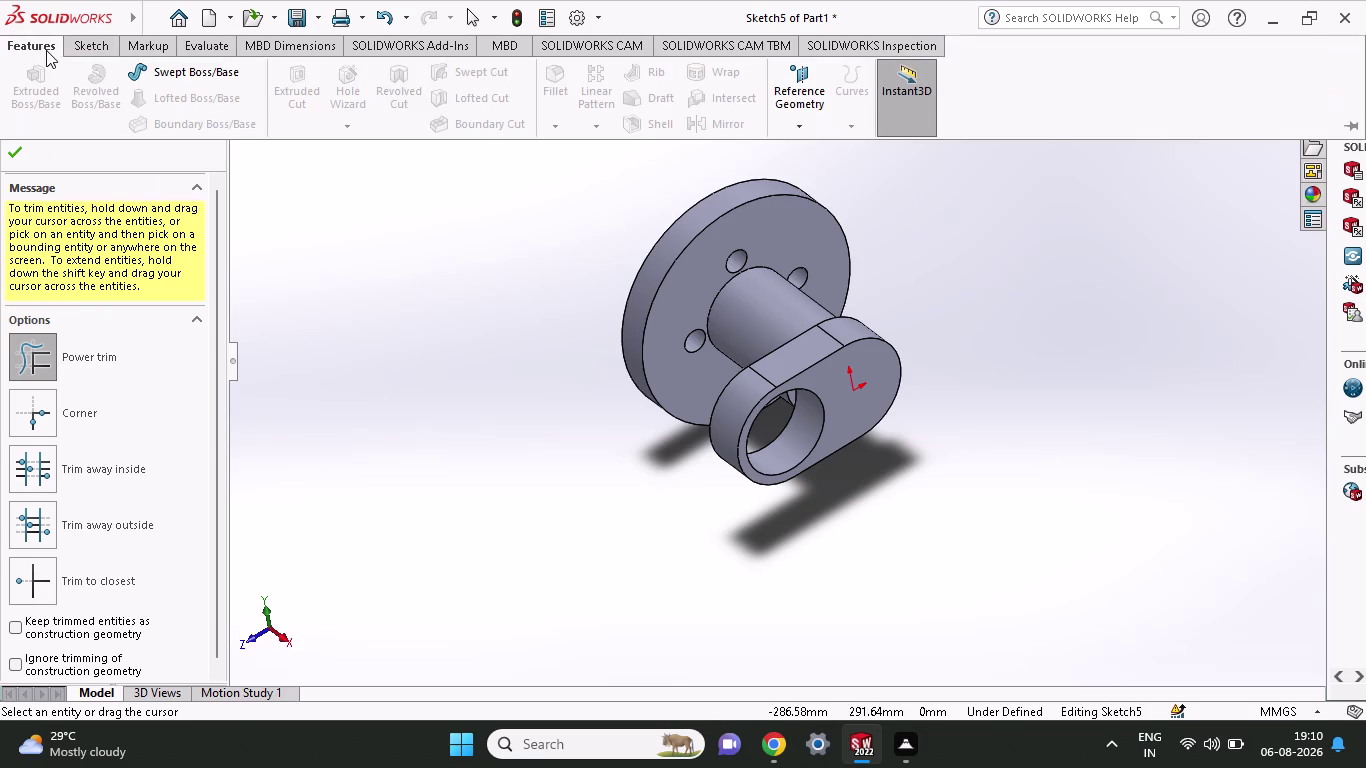
click(87, 51)
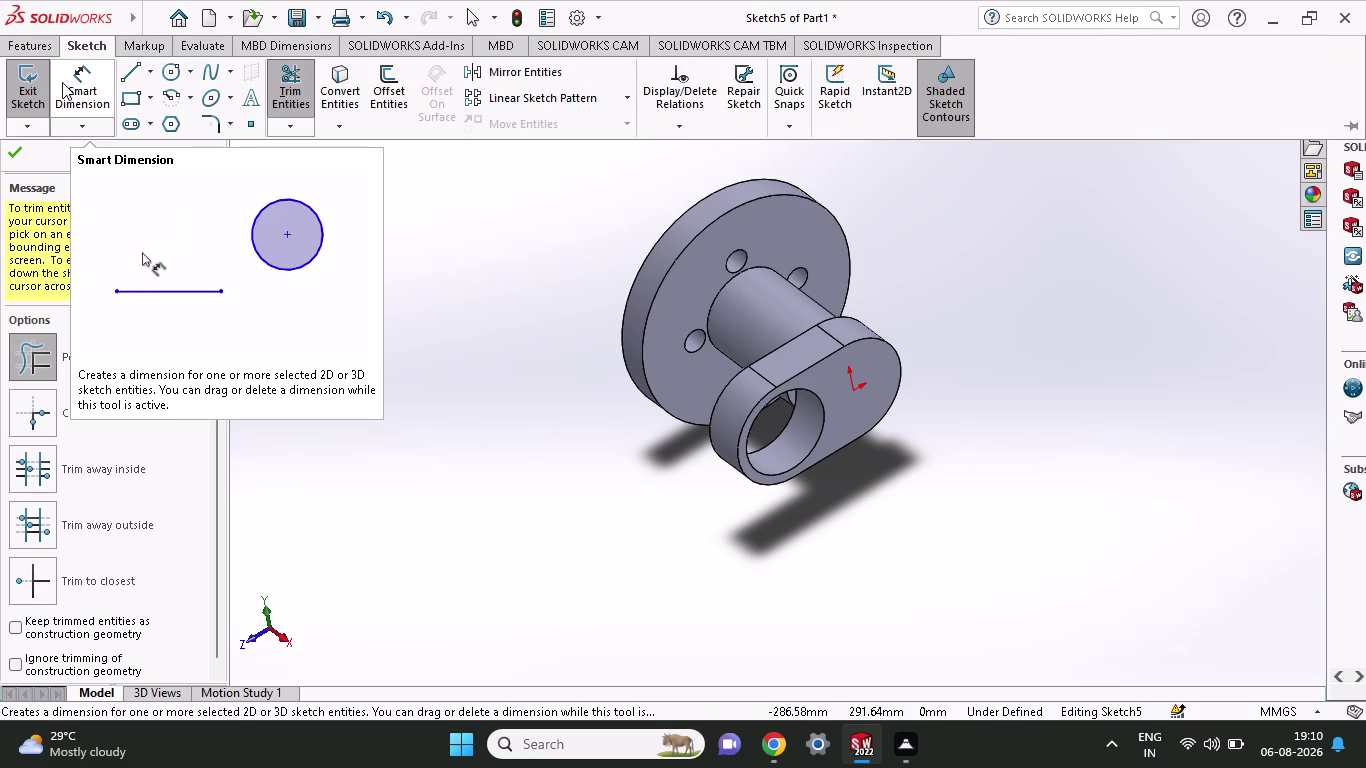
click(857, 400)
key(Escape)
click(856, 406)
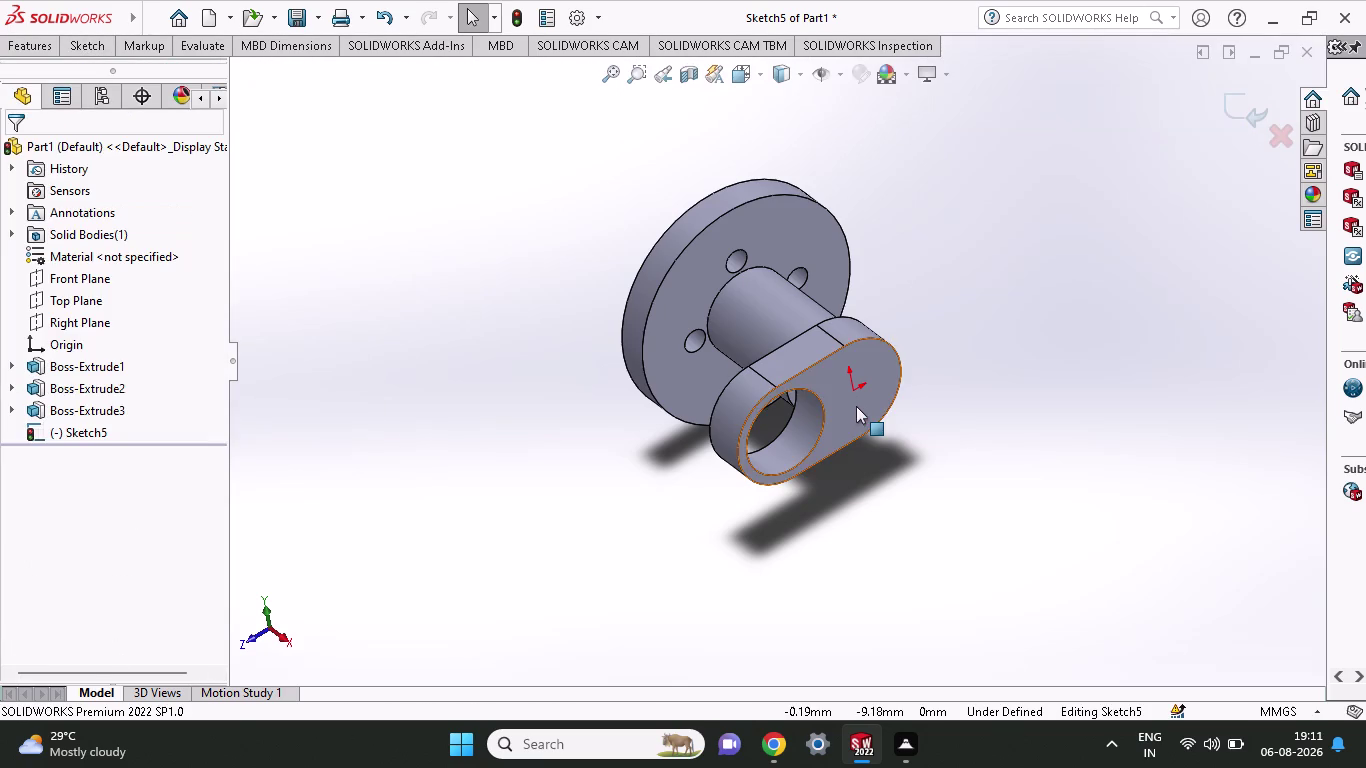
Draw a misplaced circle on the oval end face, then remove it.
click(81, 43)
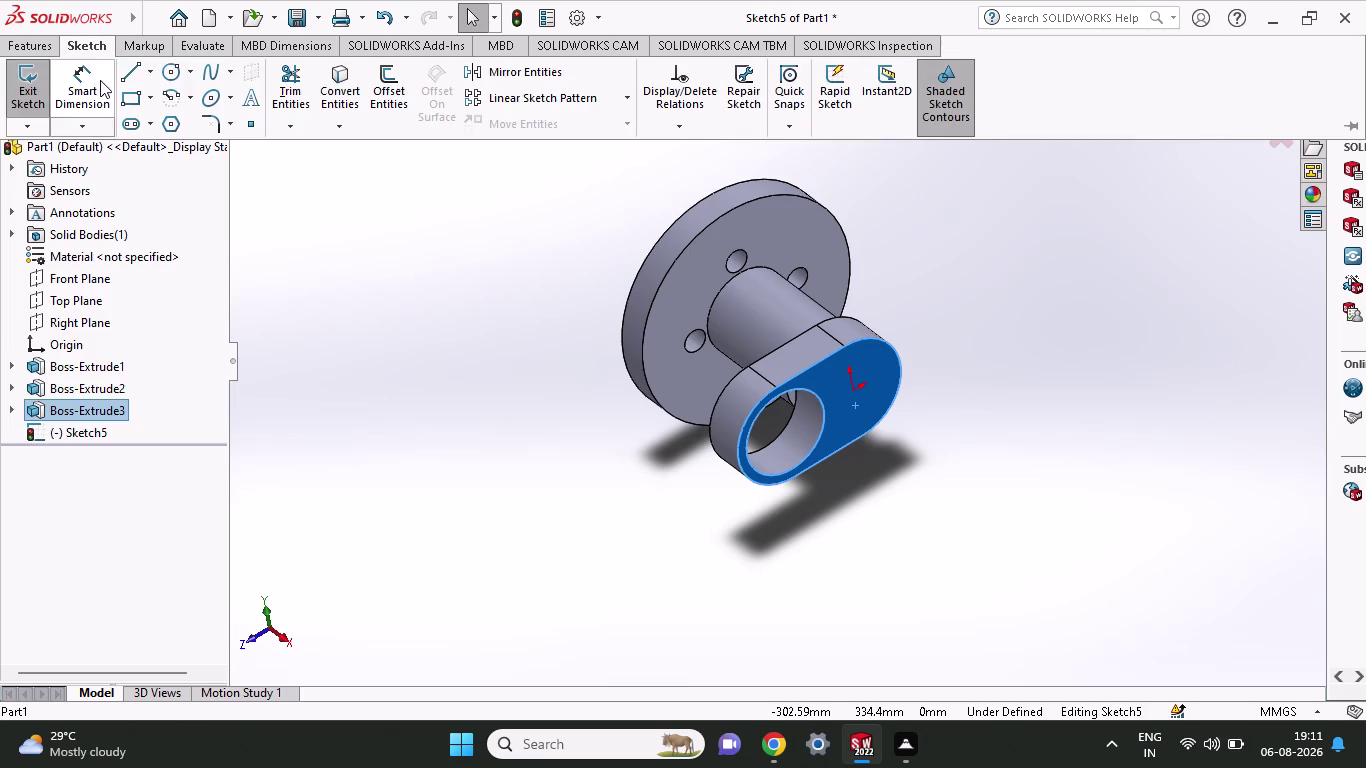
click(167, 77)
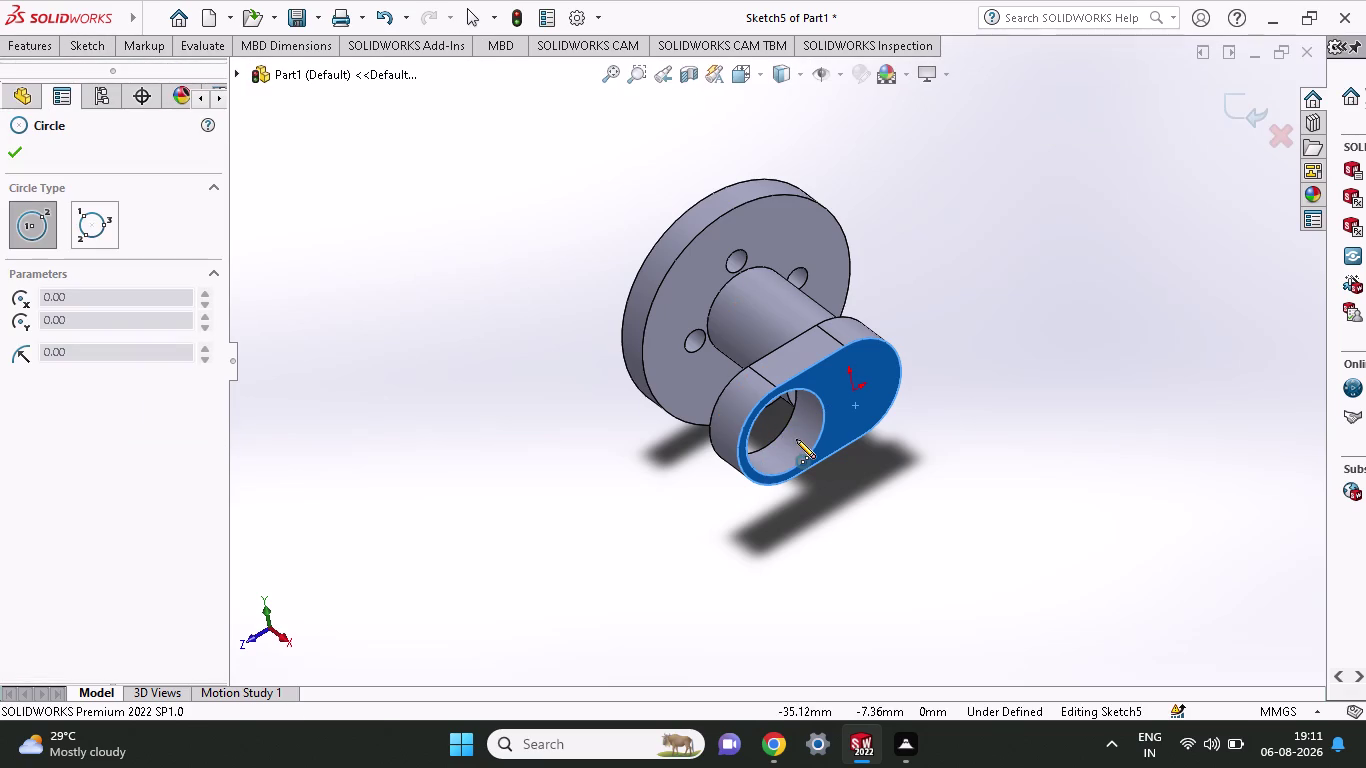
click(836, 417)
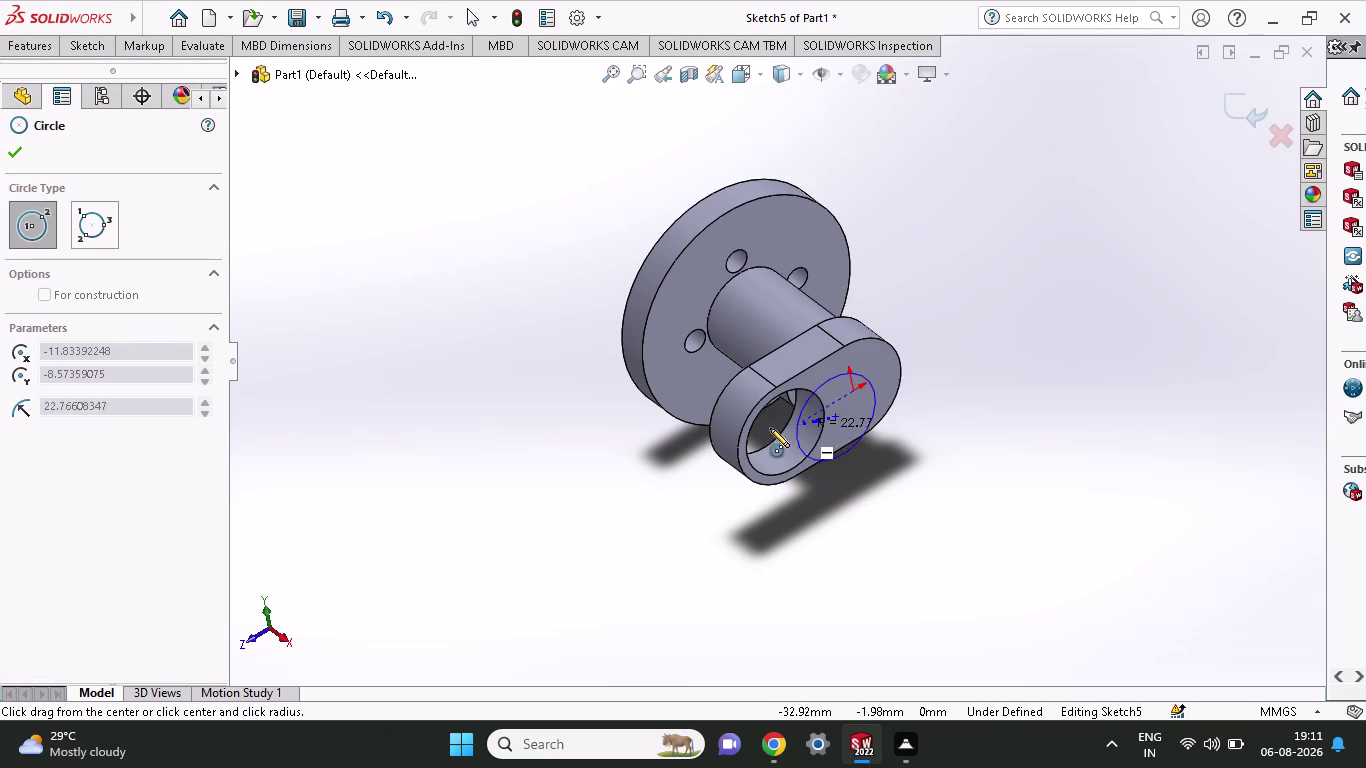
click(842, 426)
key(Escape)
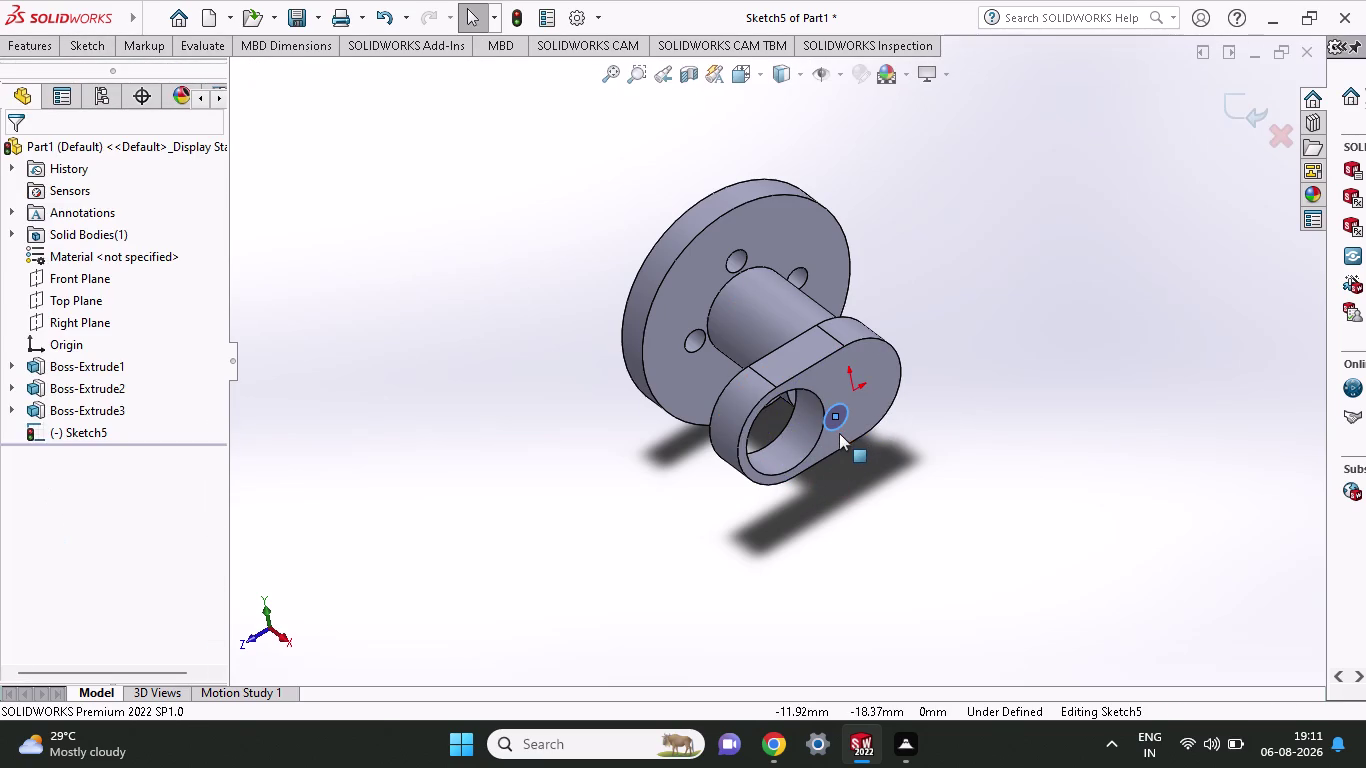
key(ctrl+z)
triple_click(842, 425)
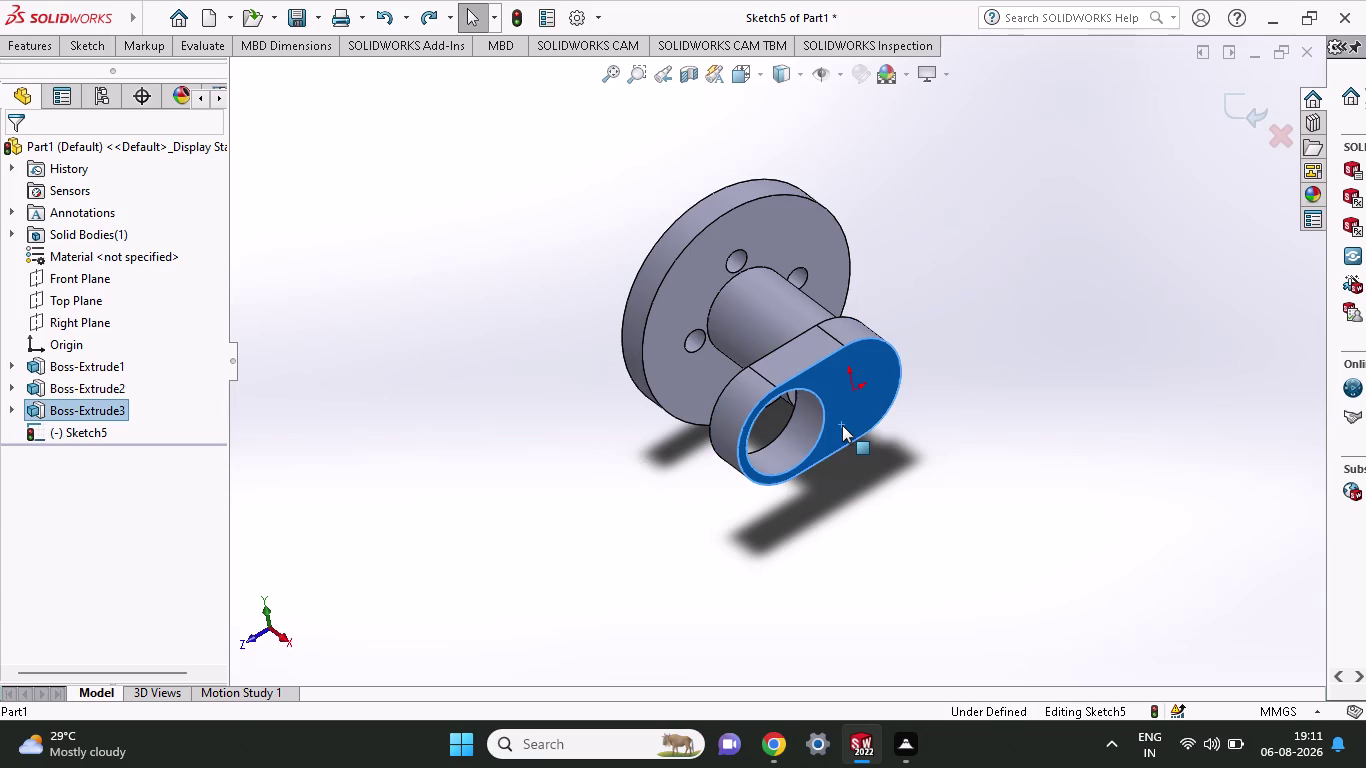
Draw a 22.97 mm-radius circle around the bore and start an Extruded Boss/Base.
click(36, 48)
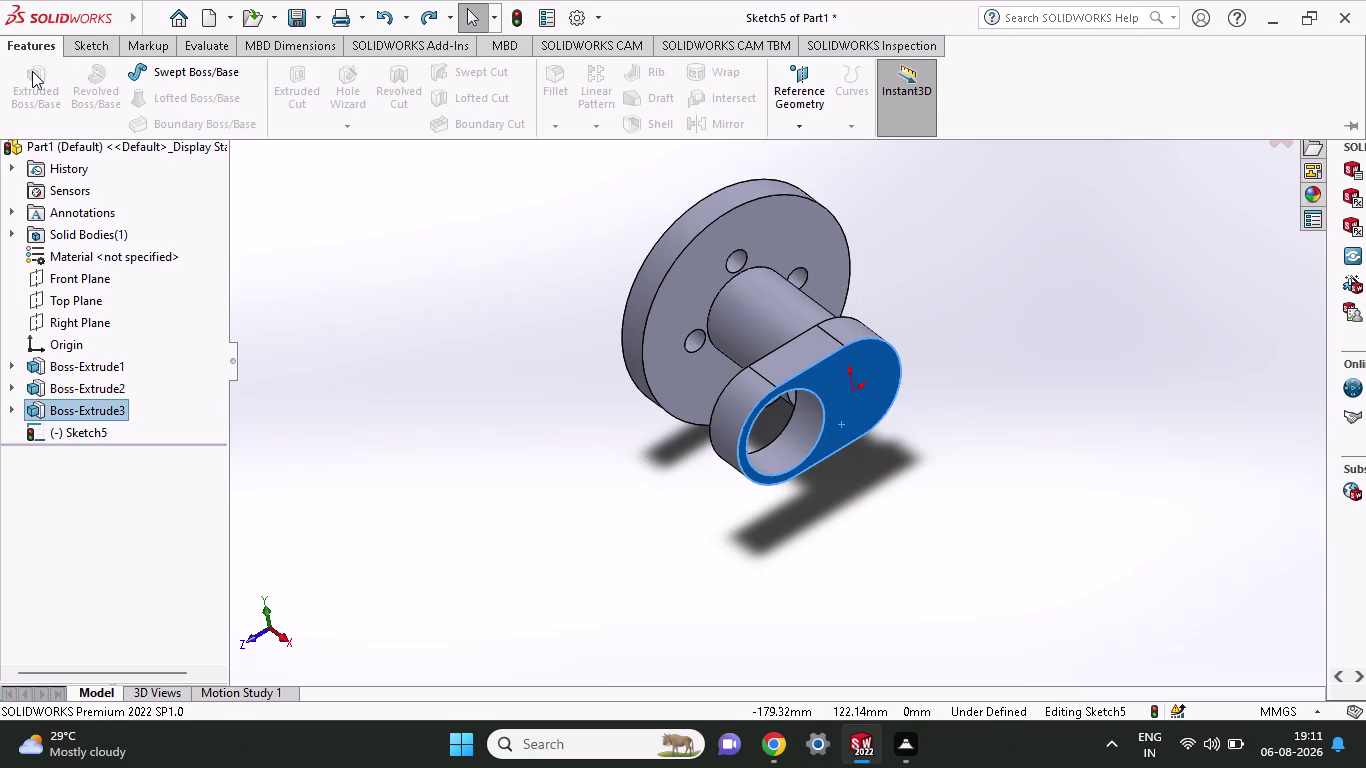
click(87, 55)
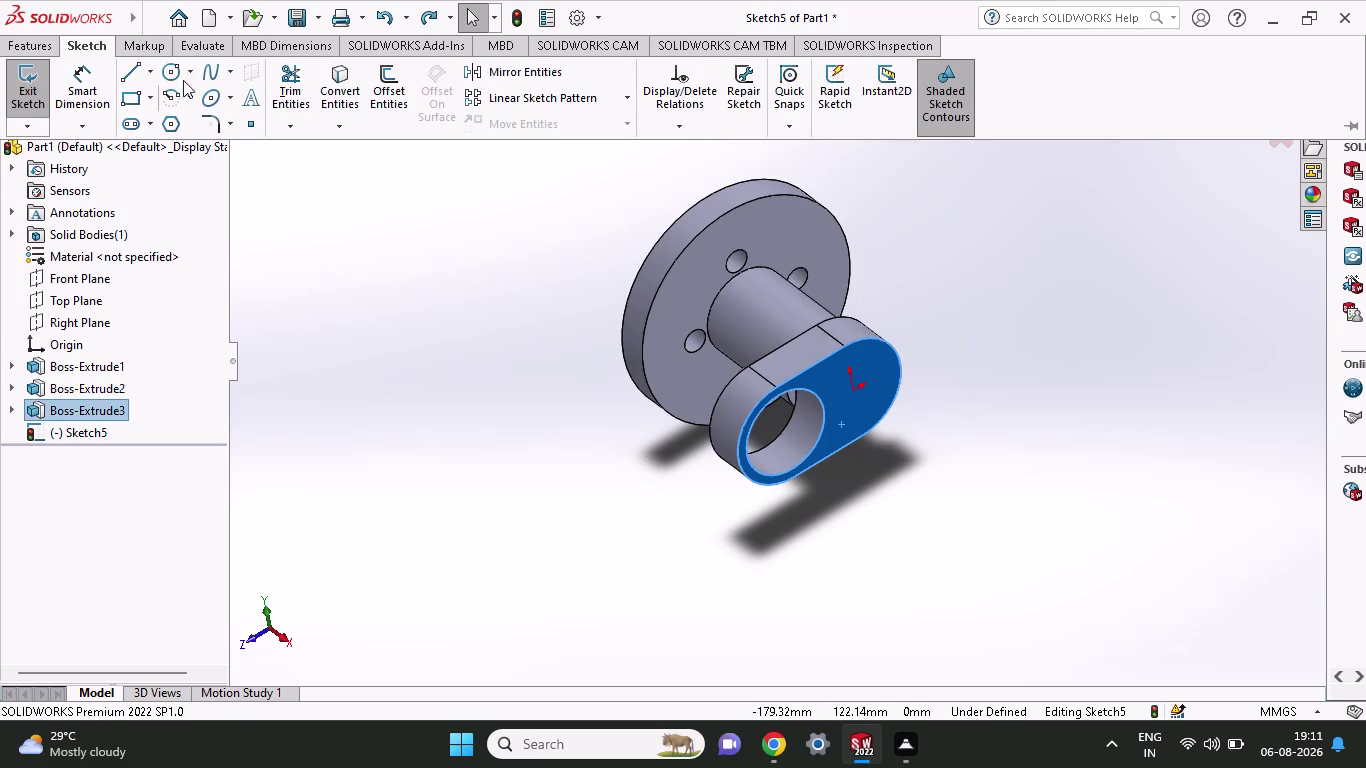
click(180, 79)
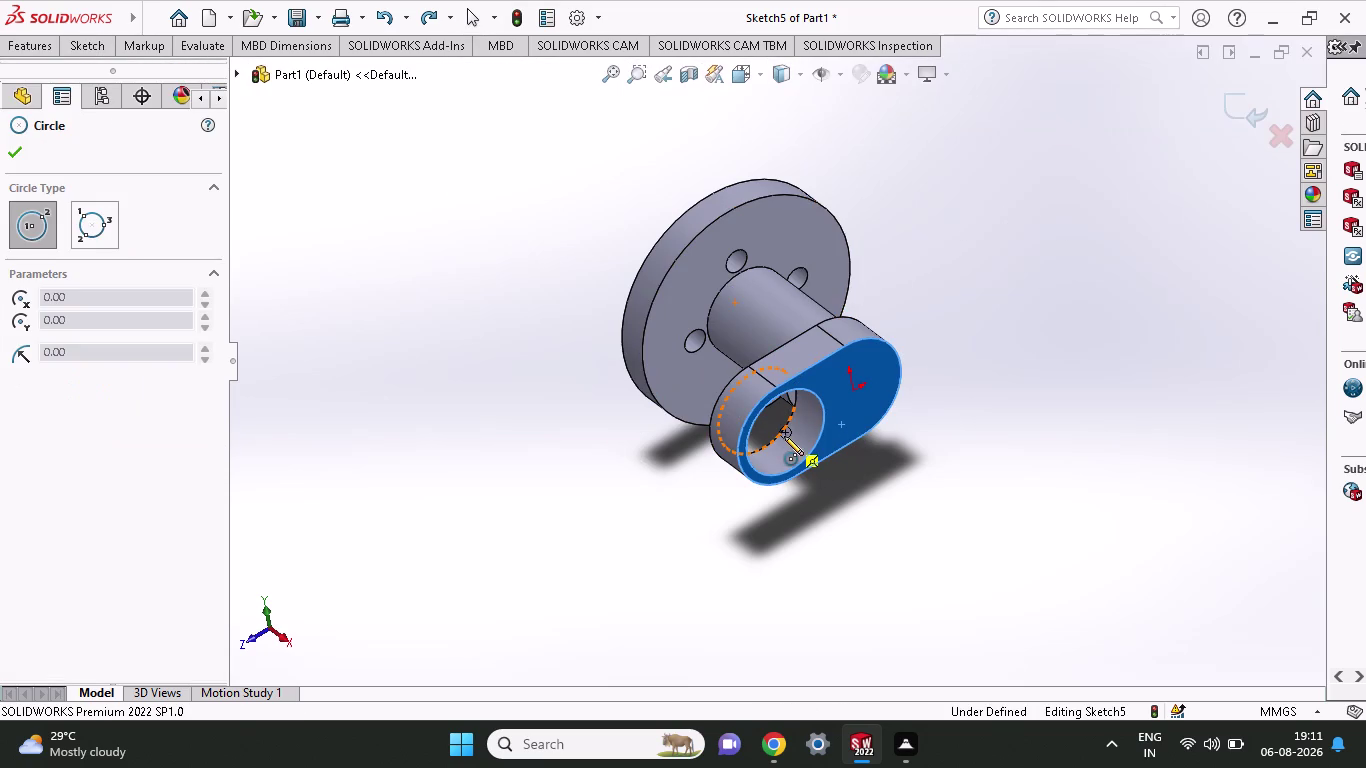
click(784, 430)
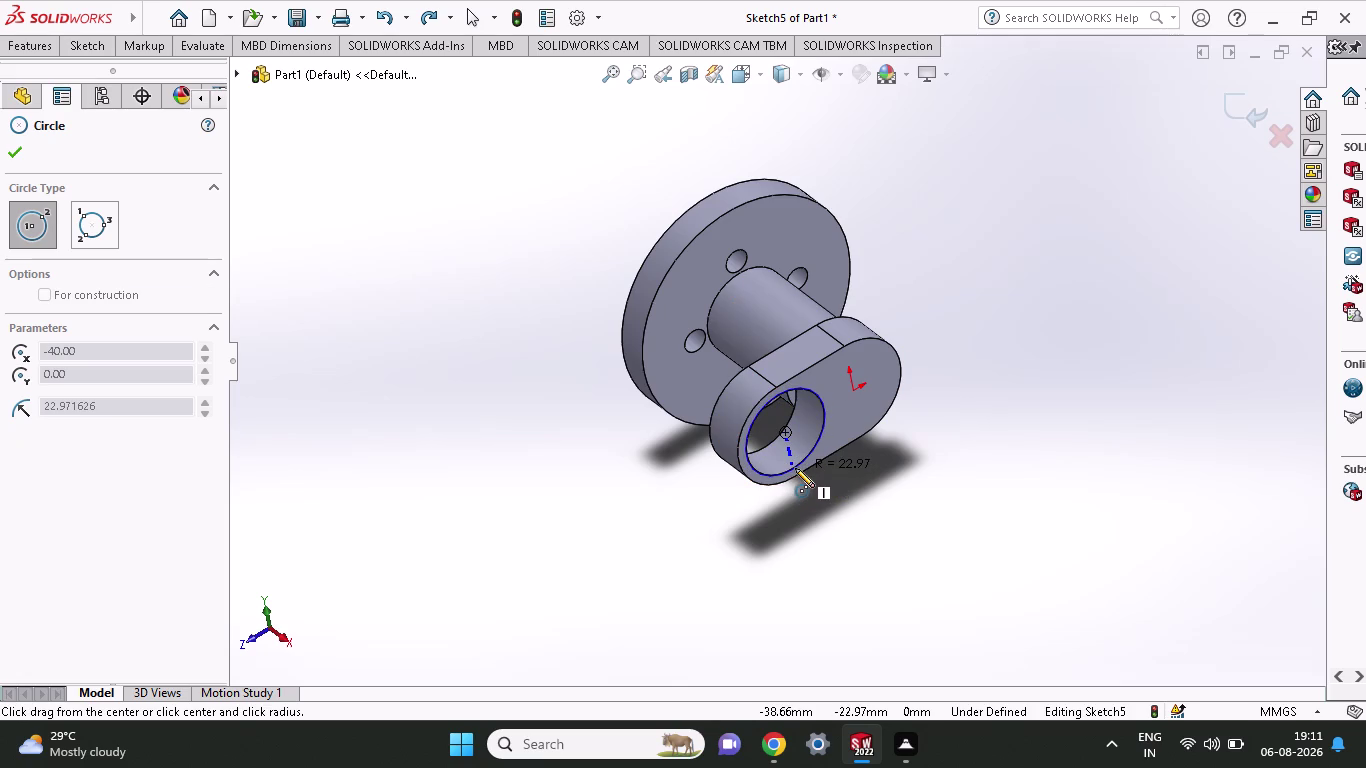
click(795, 468)
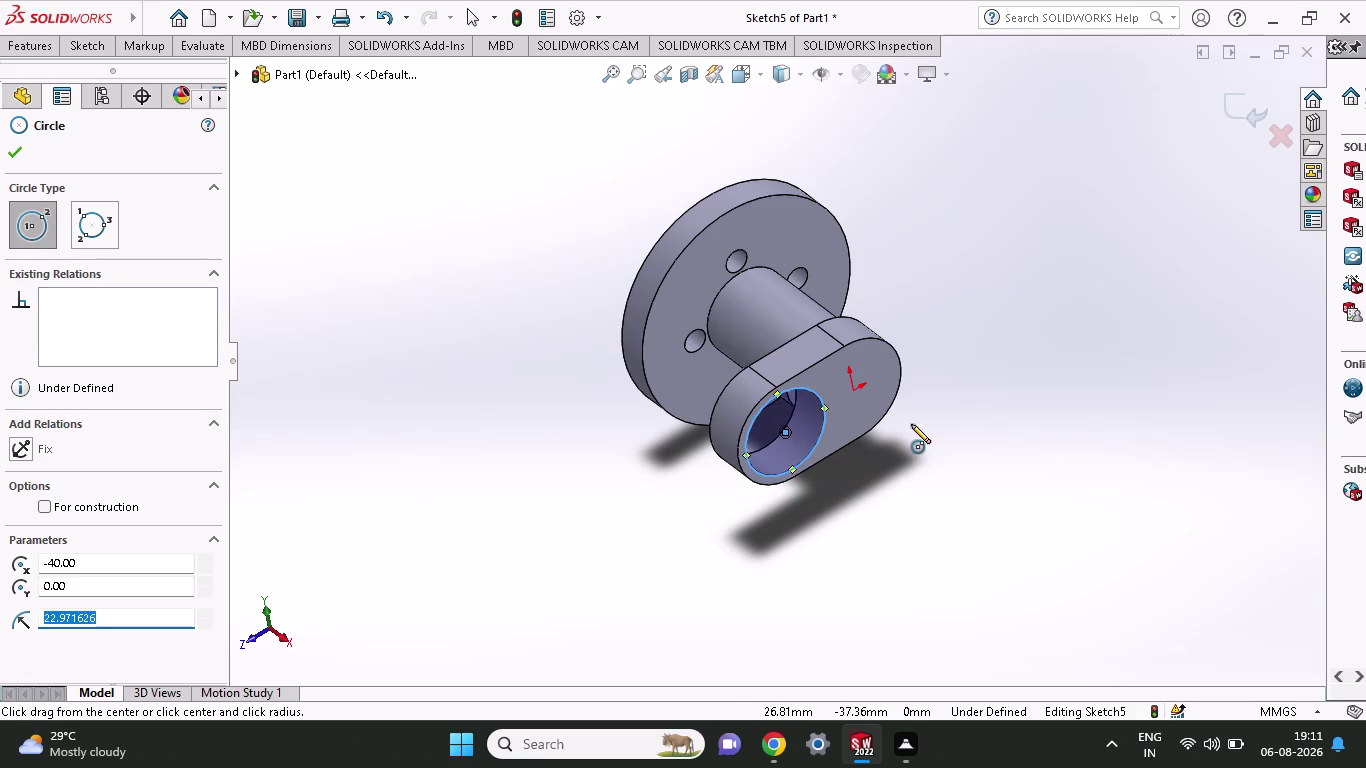
click(42, 44)
click(38, 74)
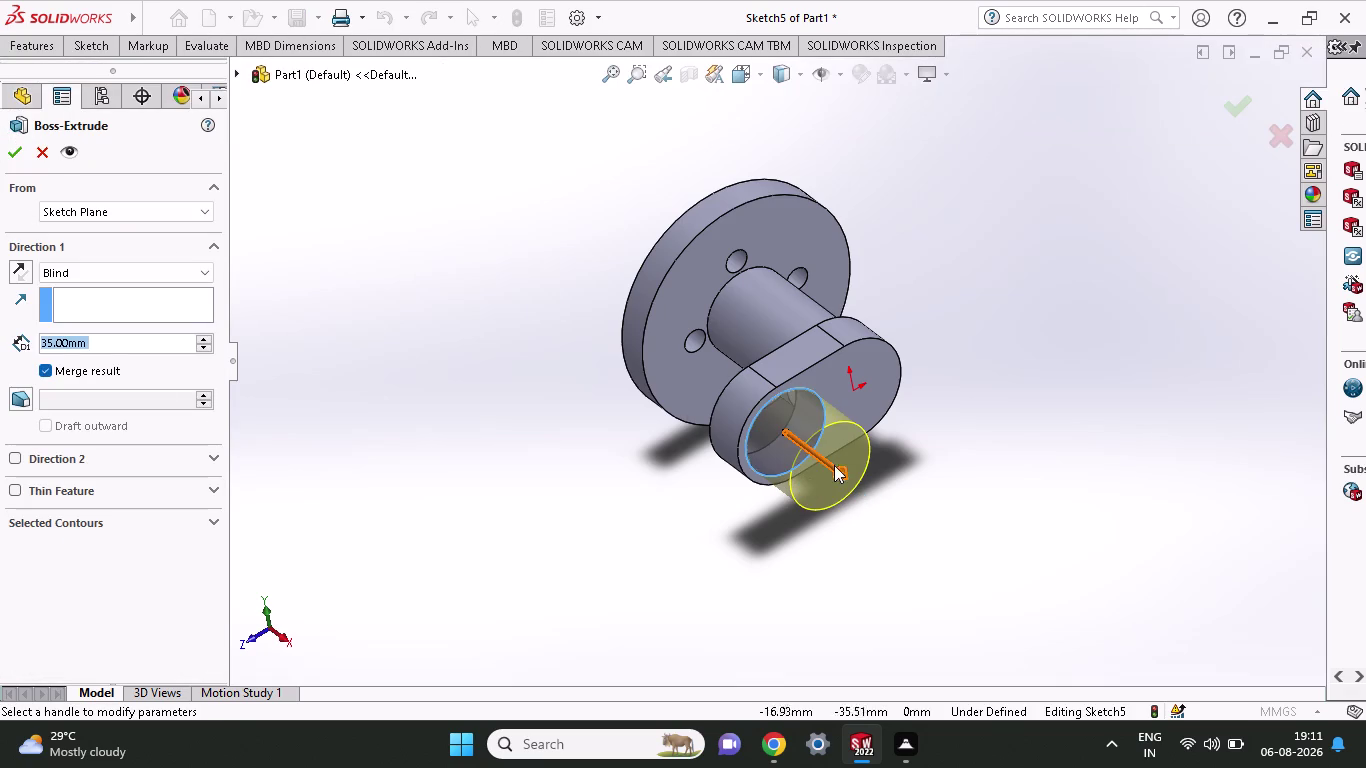
Try a 20 mm one-direction thin-wall extrusion with an oversized wall thickness, then undo and cancel it.
drag(845, 475, 908, 538)
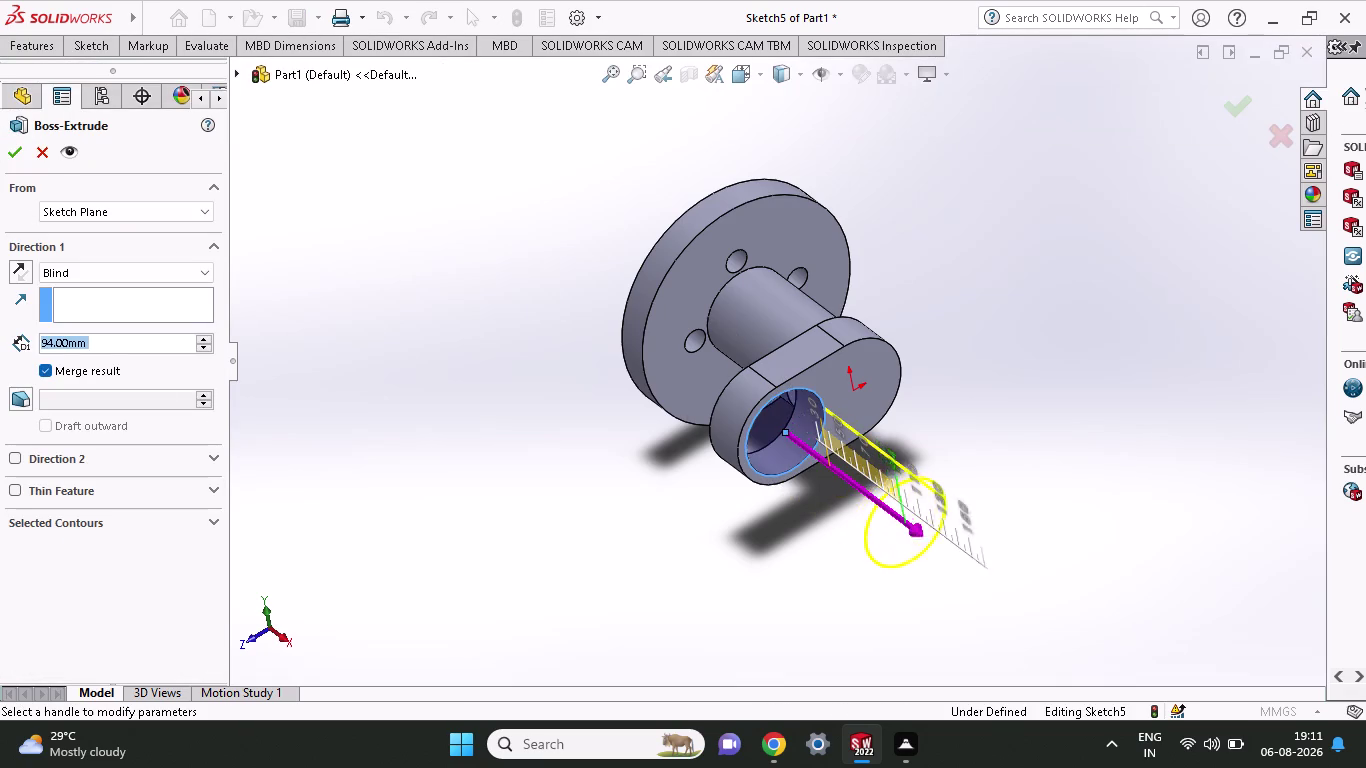
drag(914, 526, 814, 470)
click(82, 488)
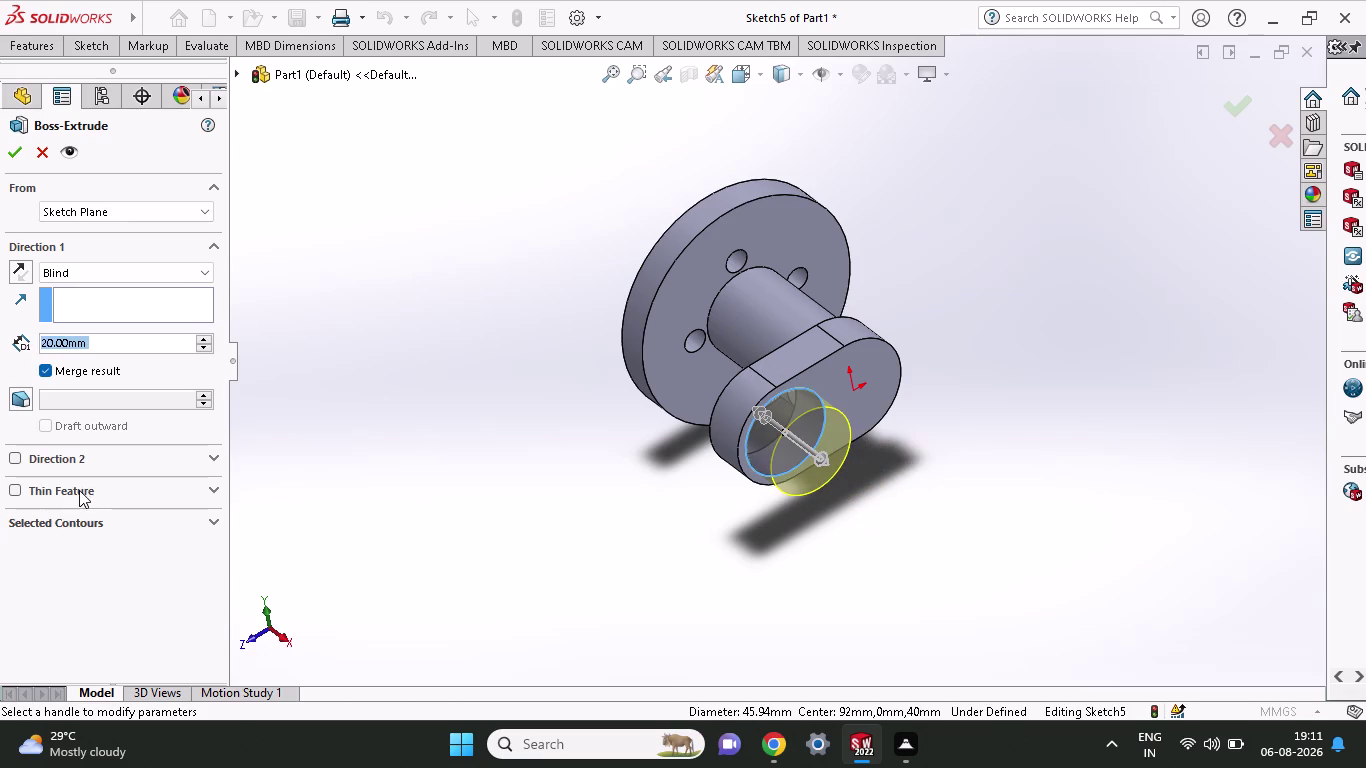
click(117, 517)
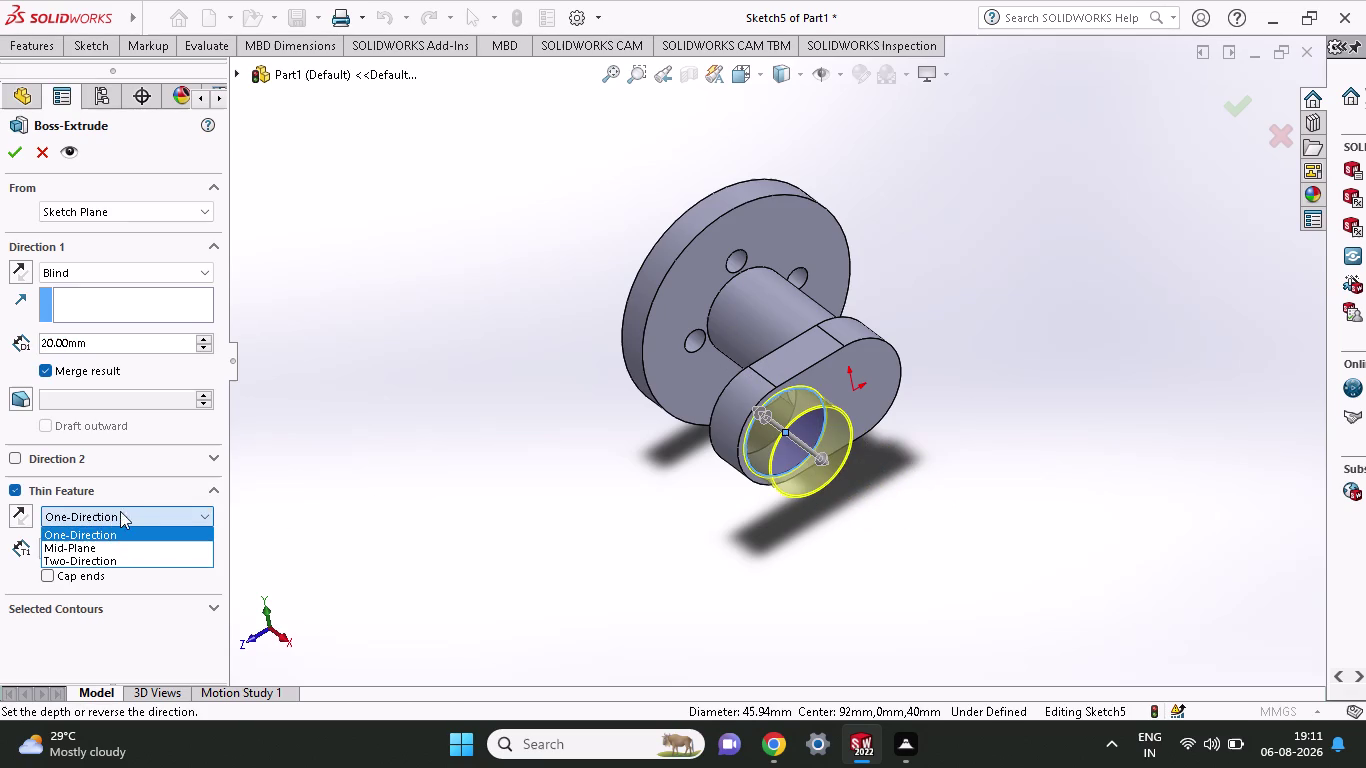
click(118, 521)
drag(117, 550, 24, 556)
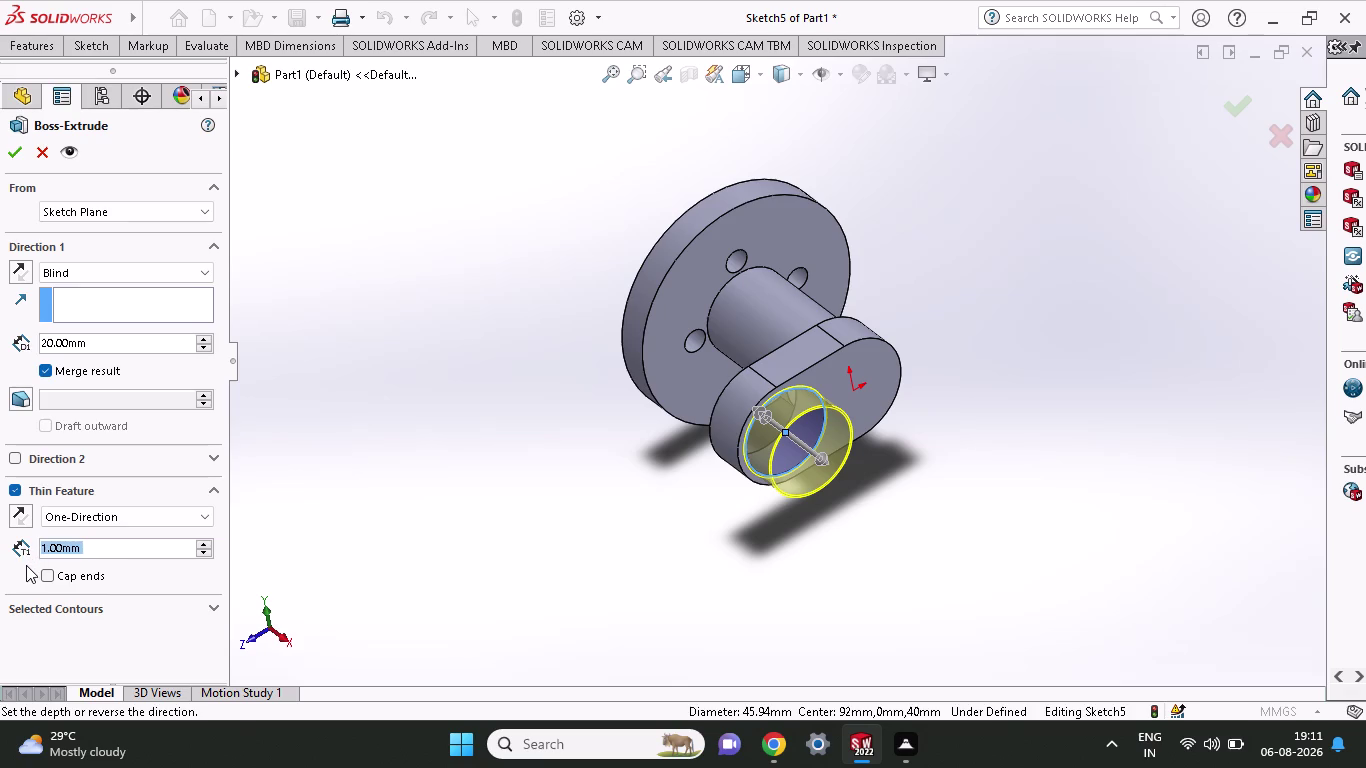
click(47, 571)
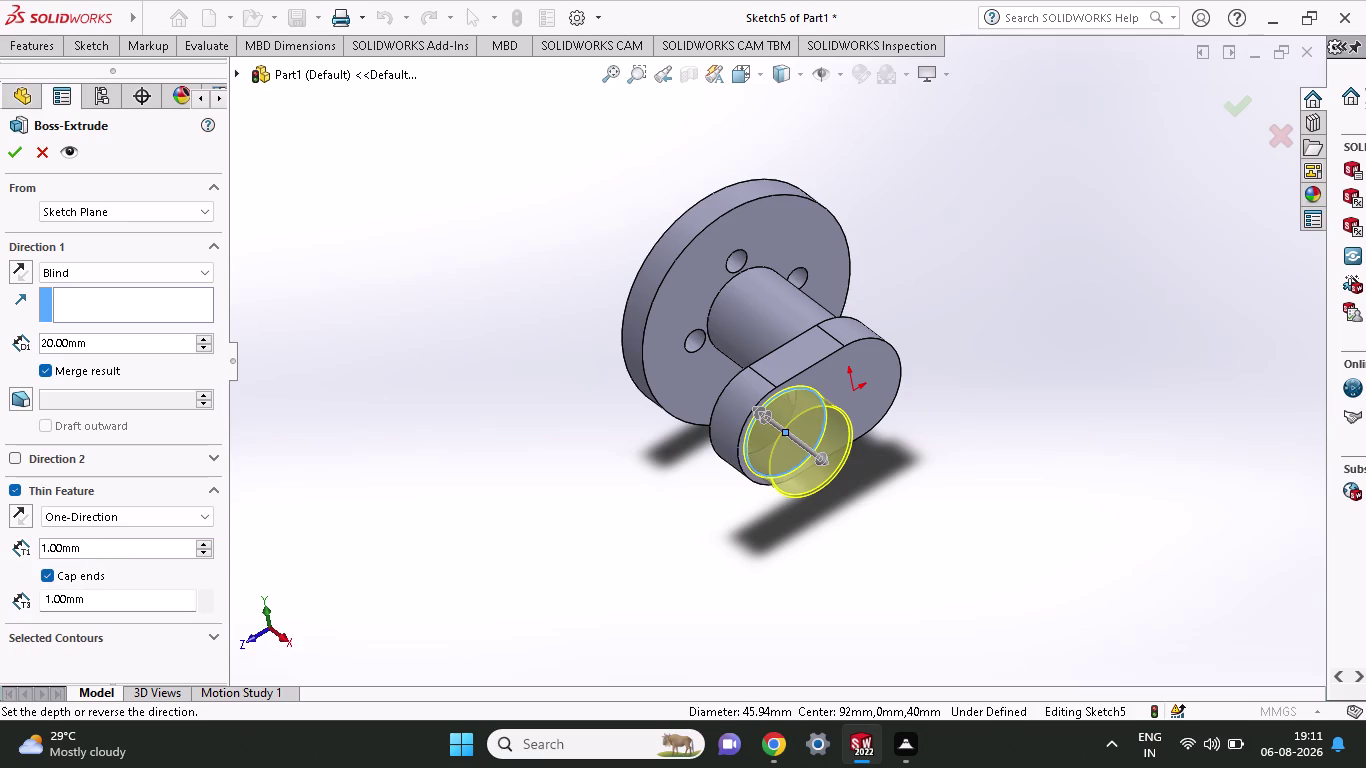
drag(93, 551, 27, 550)
text(10)
text(0)
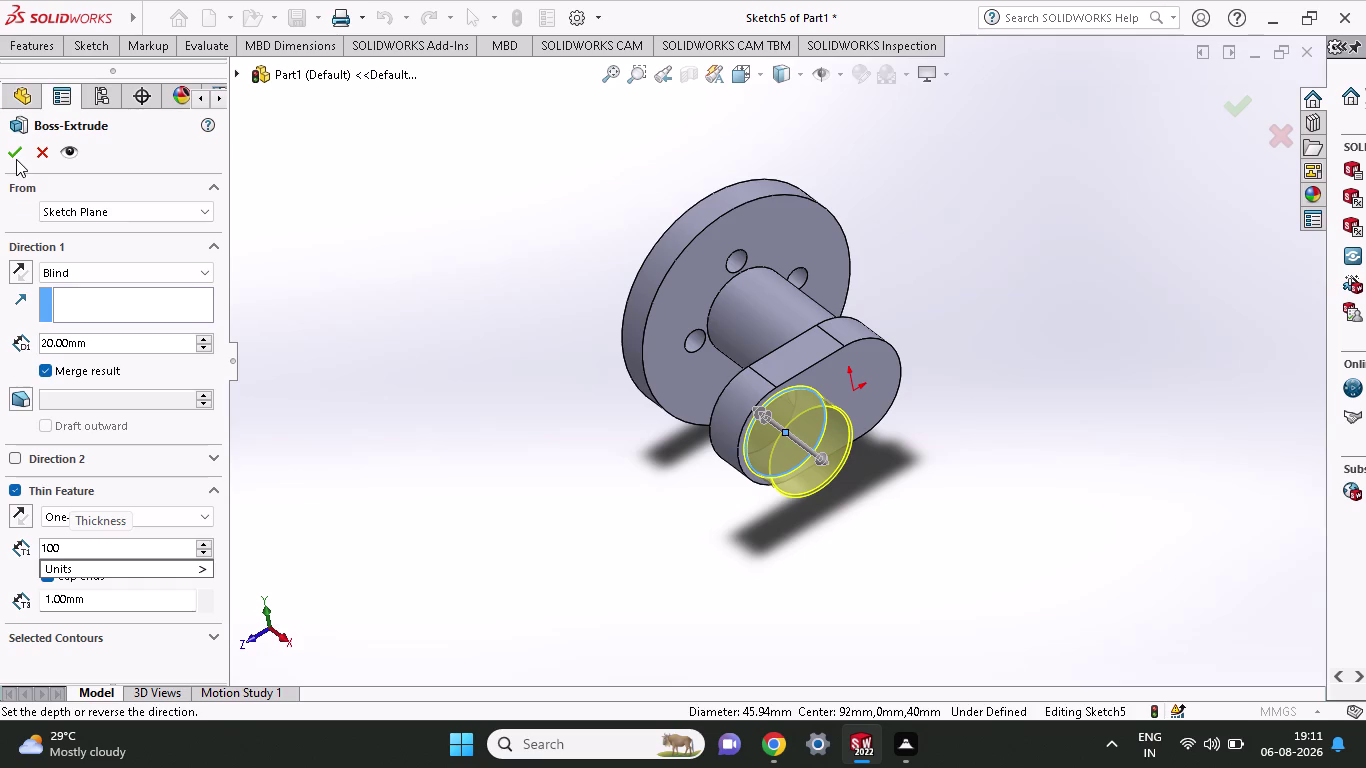
click(16, 158)
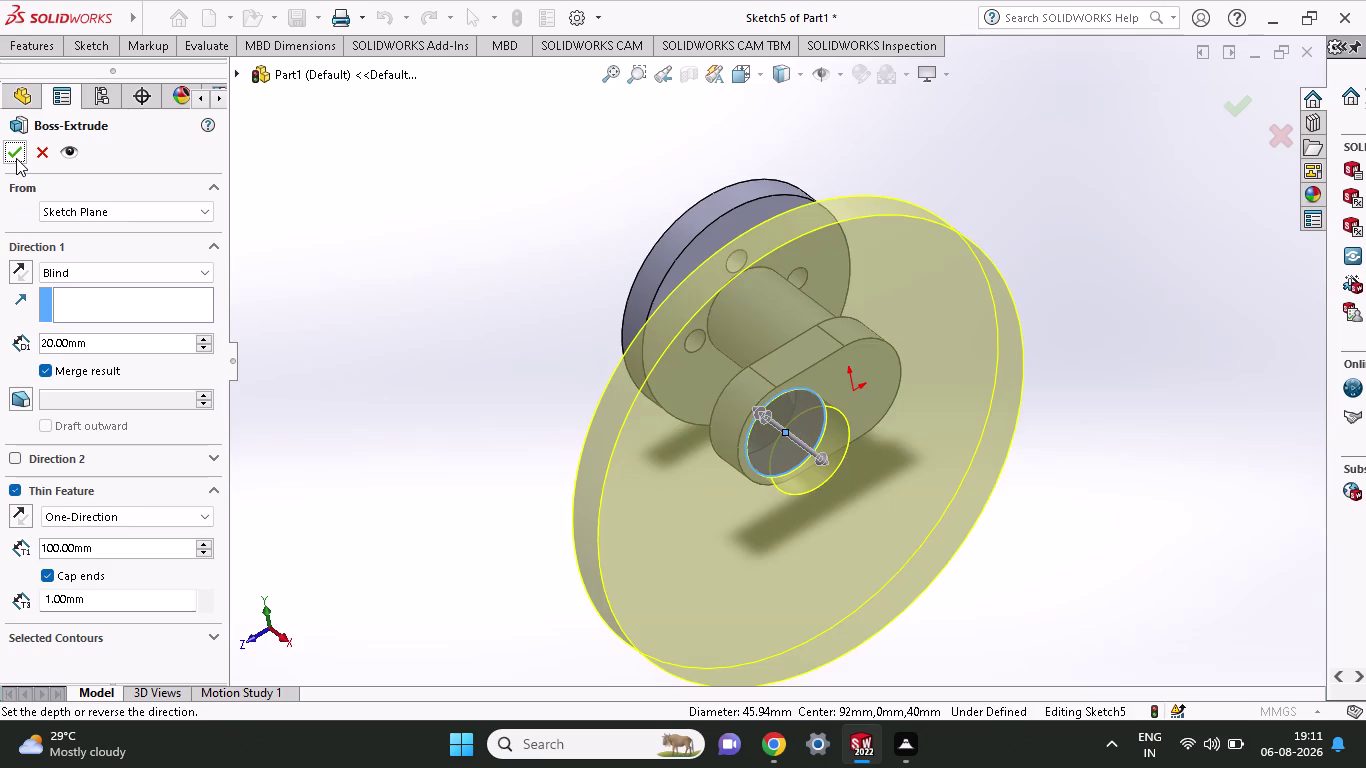
key(ctrl+z)
click(46, 146)
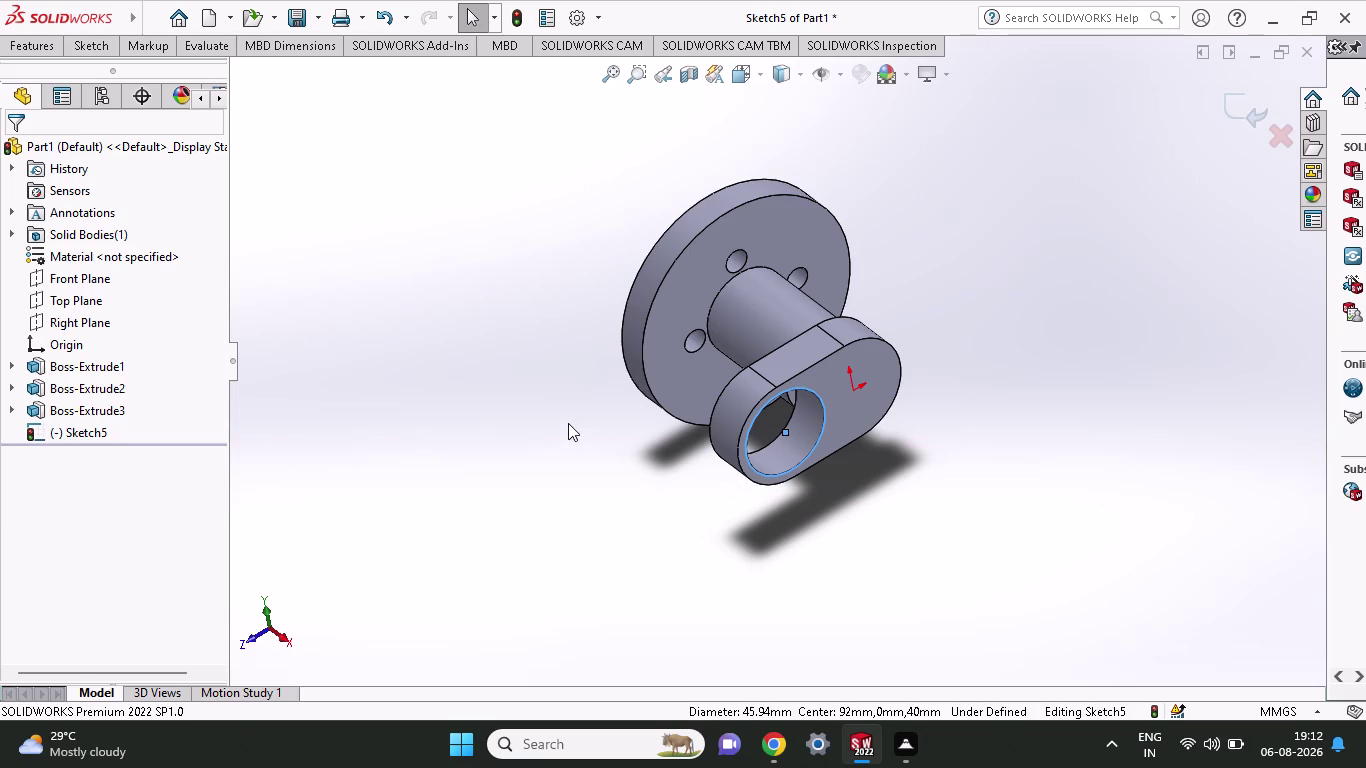
Re-extrude the circle sketch as a solid 35 mm boss.
click(33, 53)
click(35, 89)
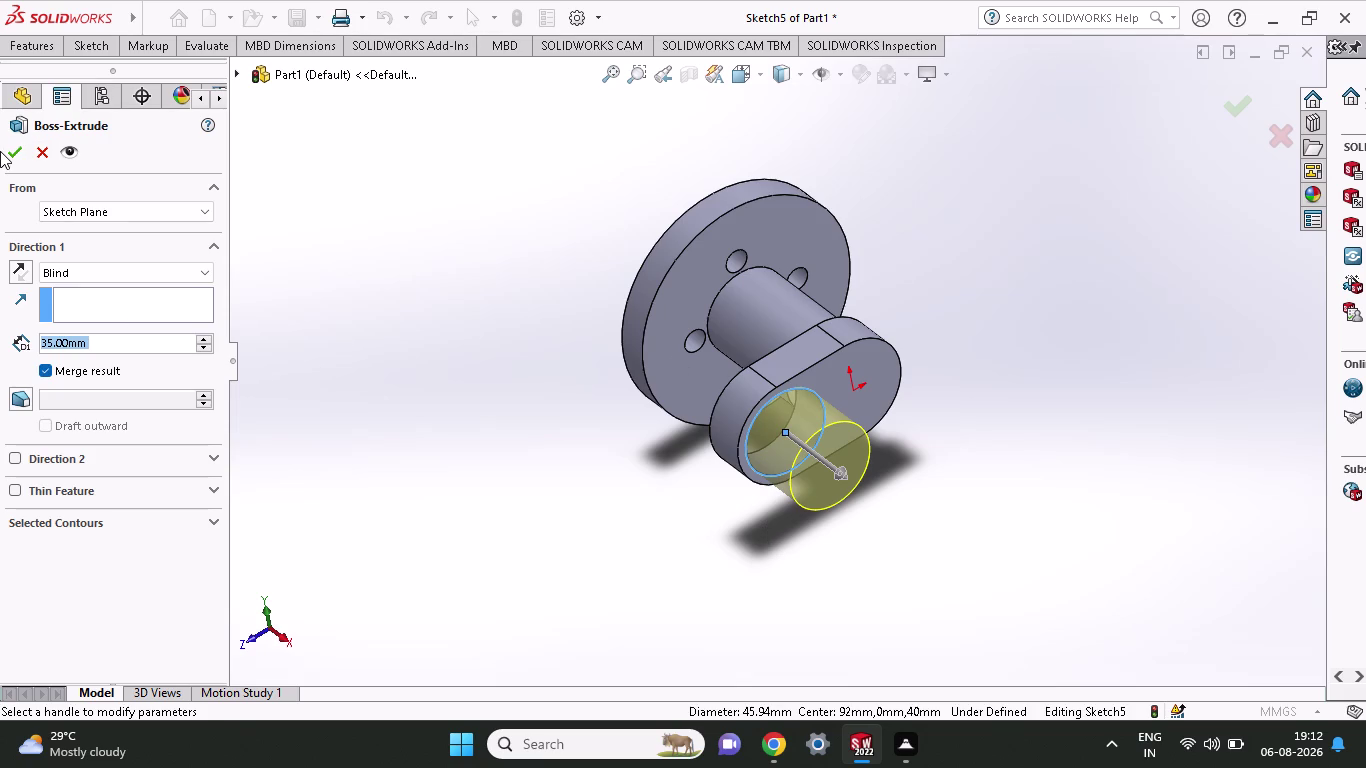
click(3, 151)
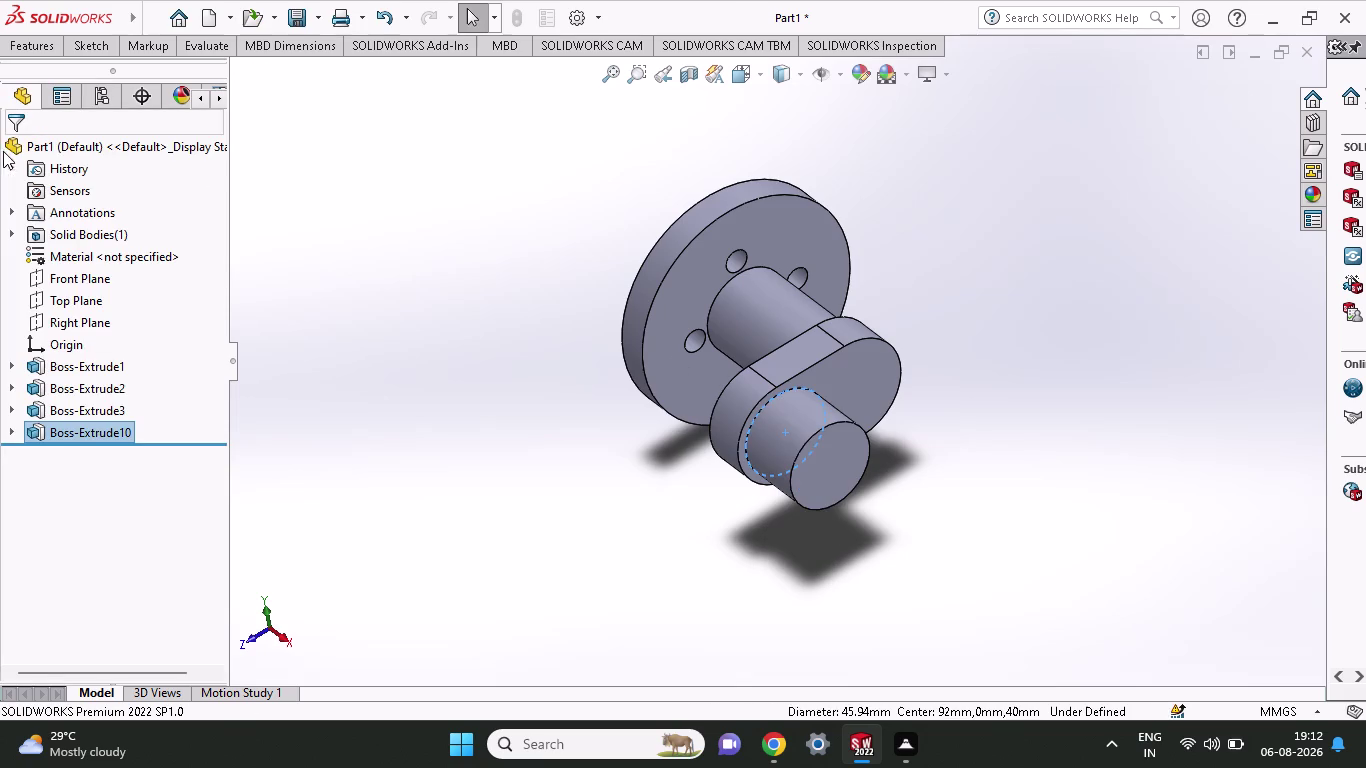
Start a new sketch on the cylinder's flat end face.
middle_drag(925, 514, 871, 502)
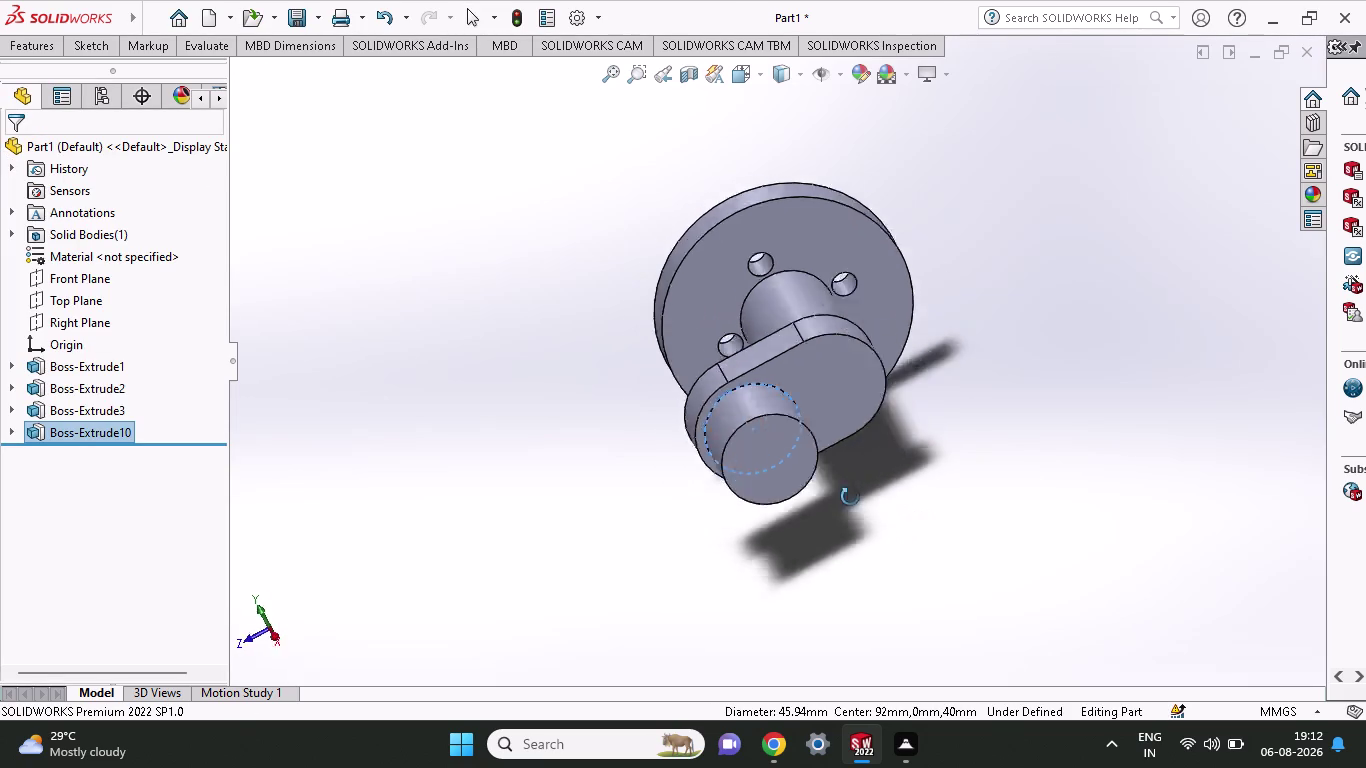
middle_drag(871, 502, 907, 477)
click(822, 453)
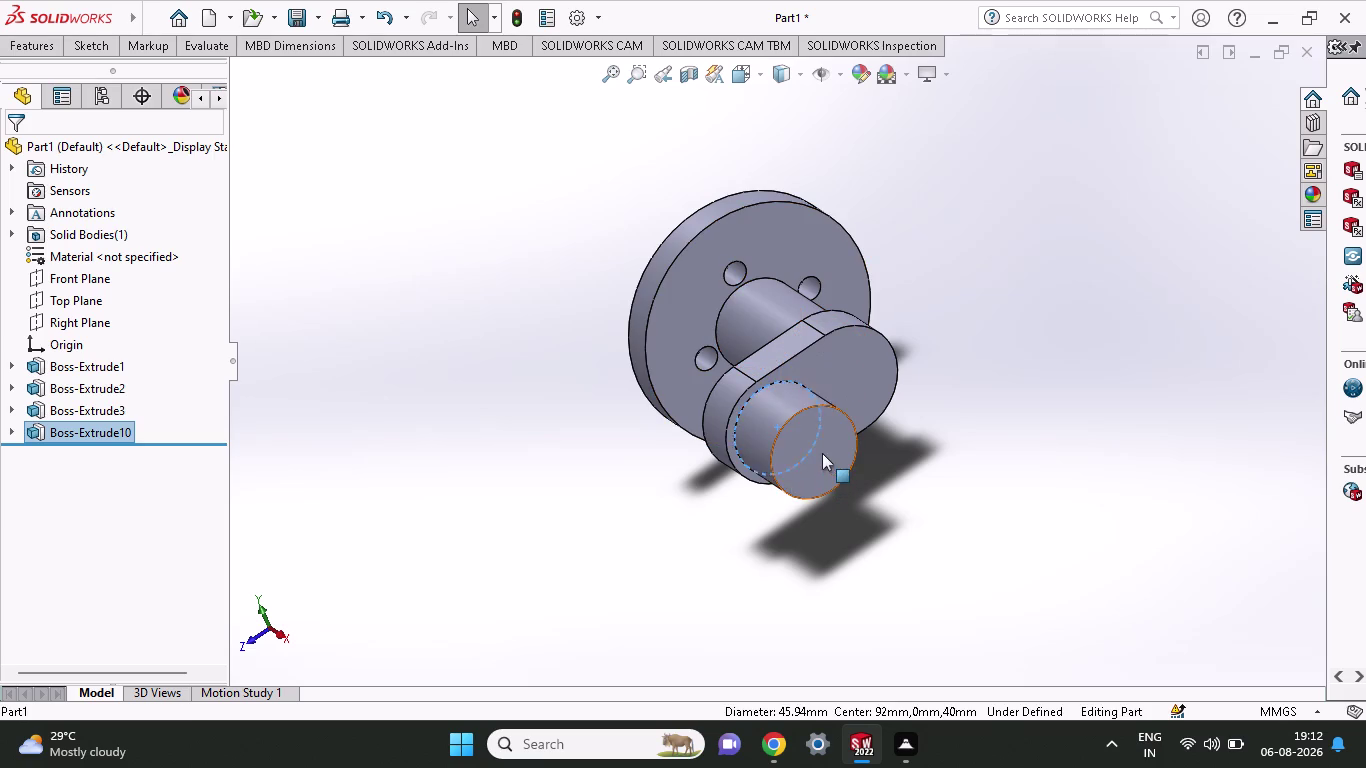
click(20, 47)
click(67, 45)
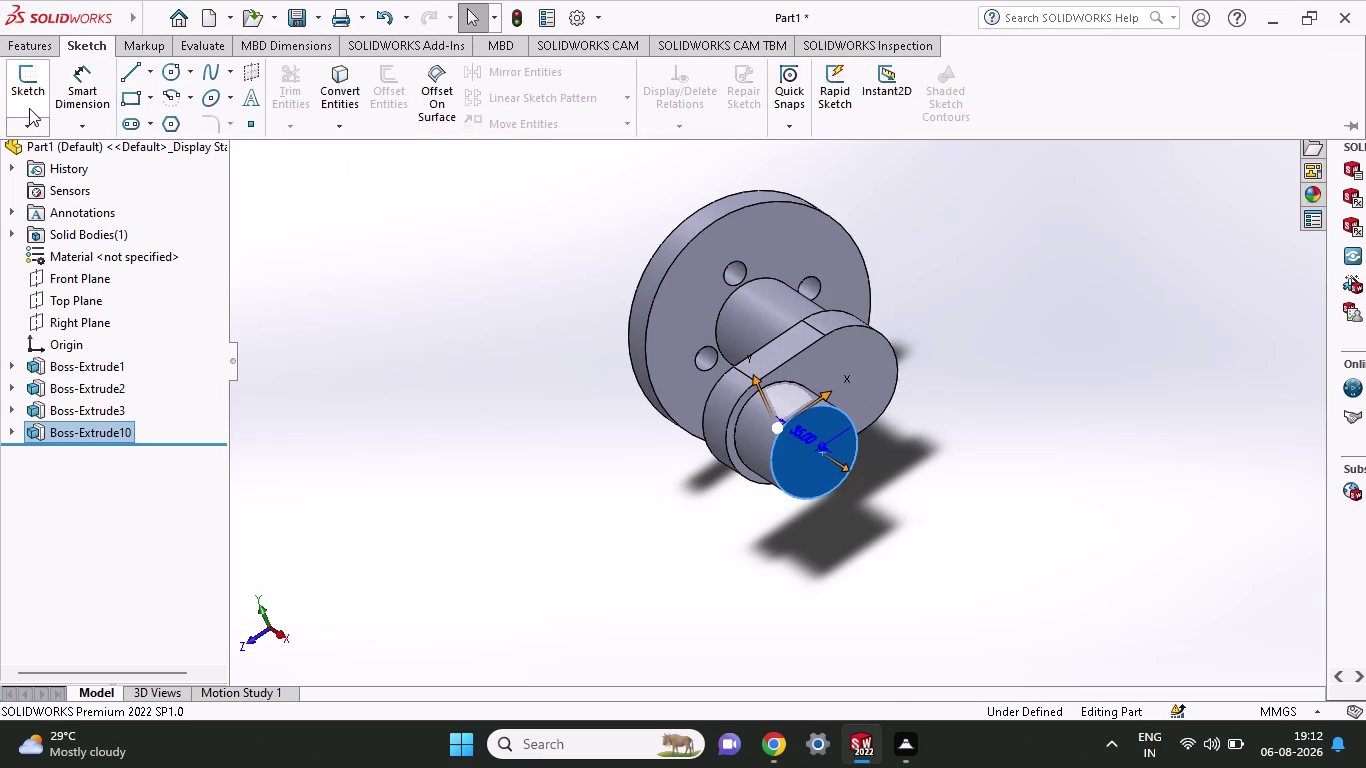
click(29, 106)
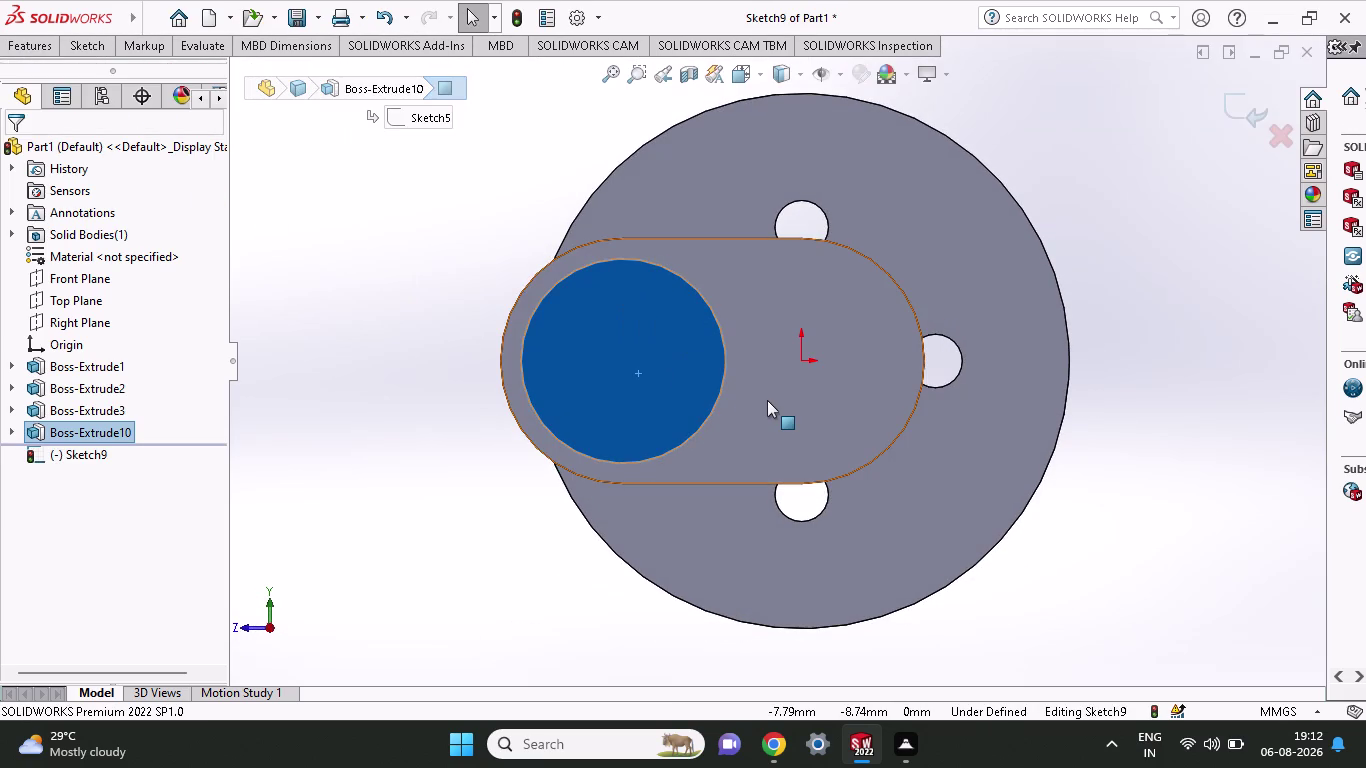
scroll(up, 3)
scroll(up, 3)
scroll(up, 3)
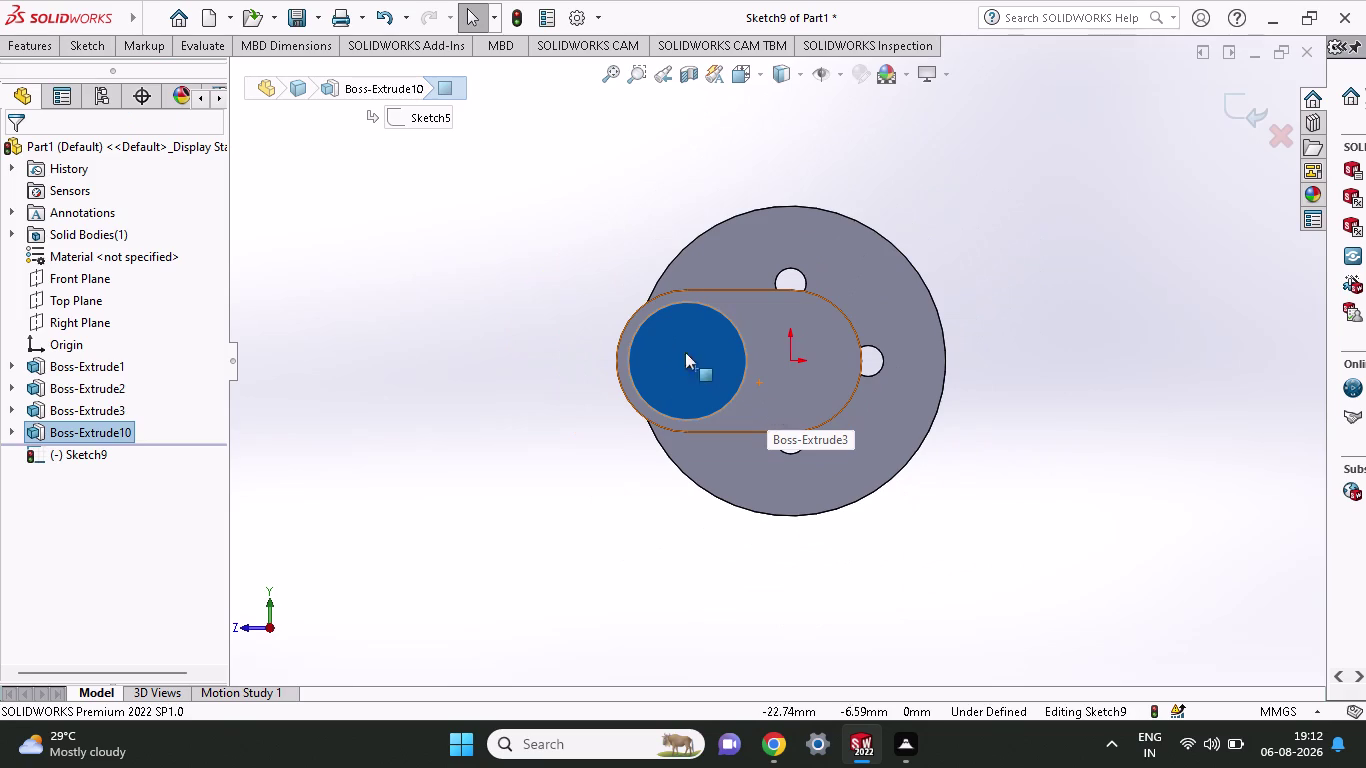
Draw a 27.5 mm-radius circle at the centre of the end face.
click(89, 46)
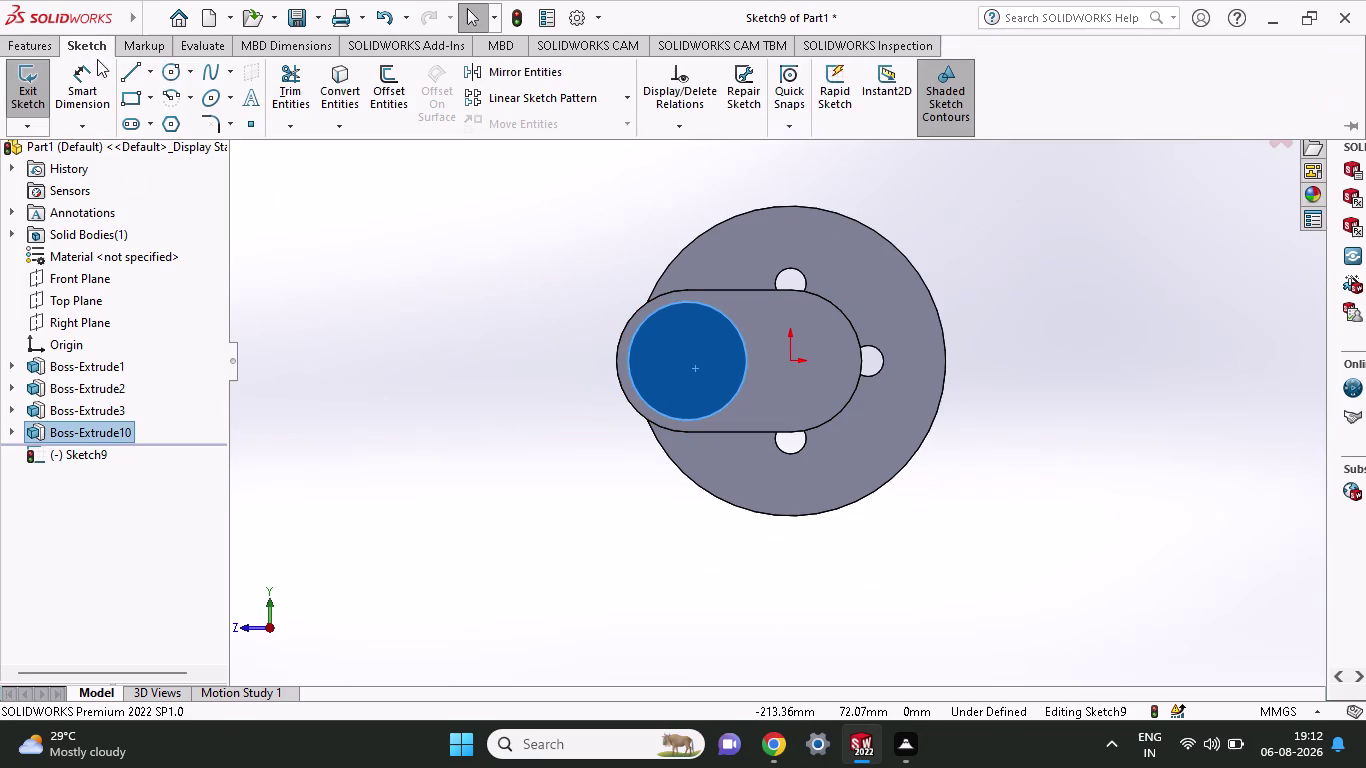
click(165, 80)
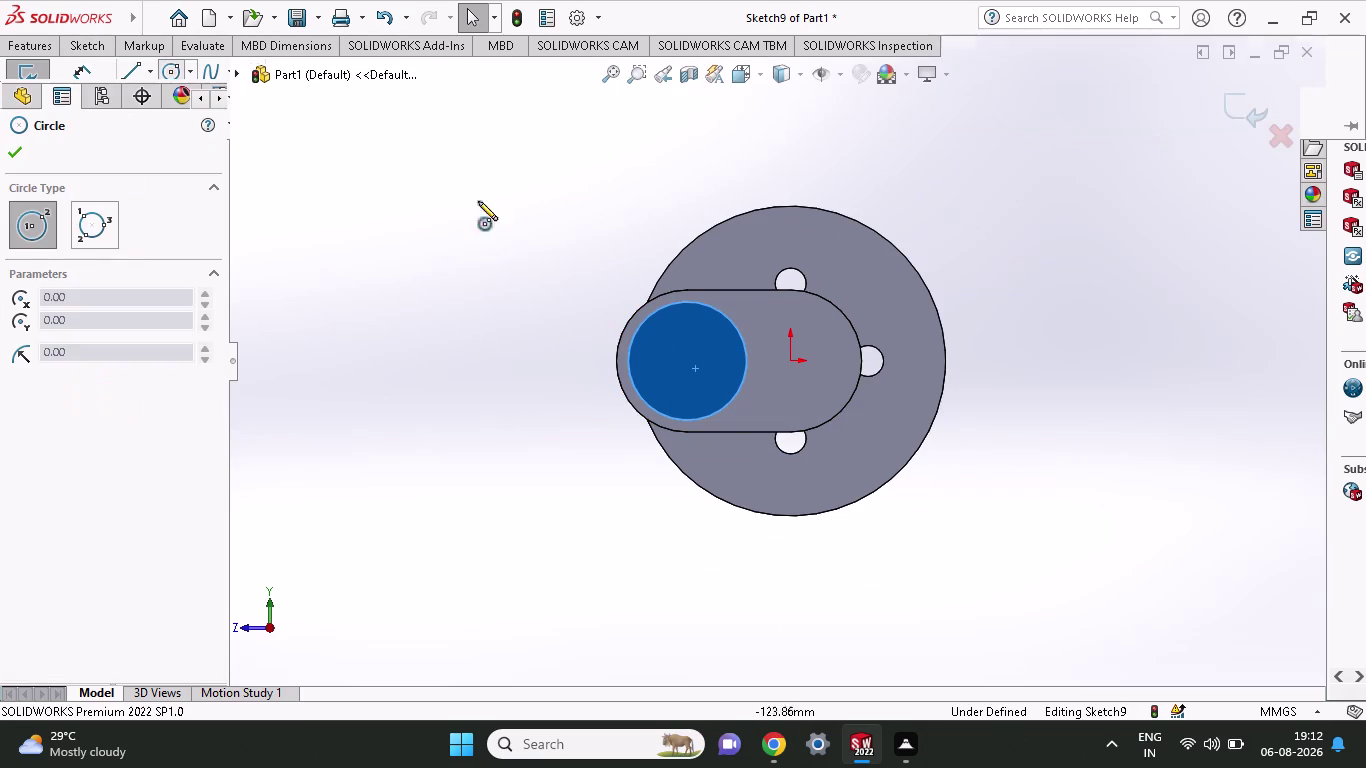
click(688, 358)
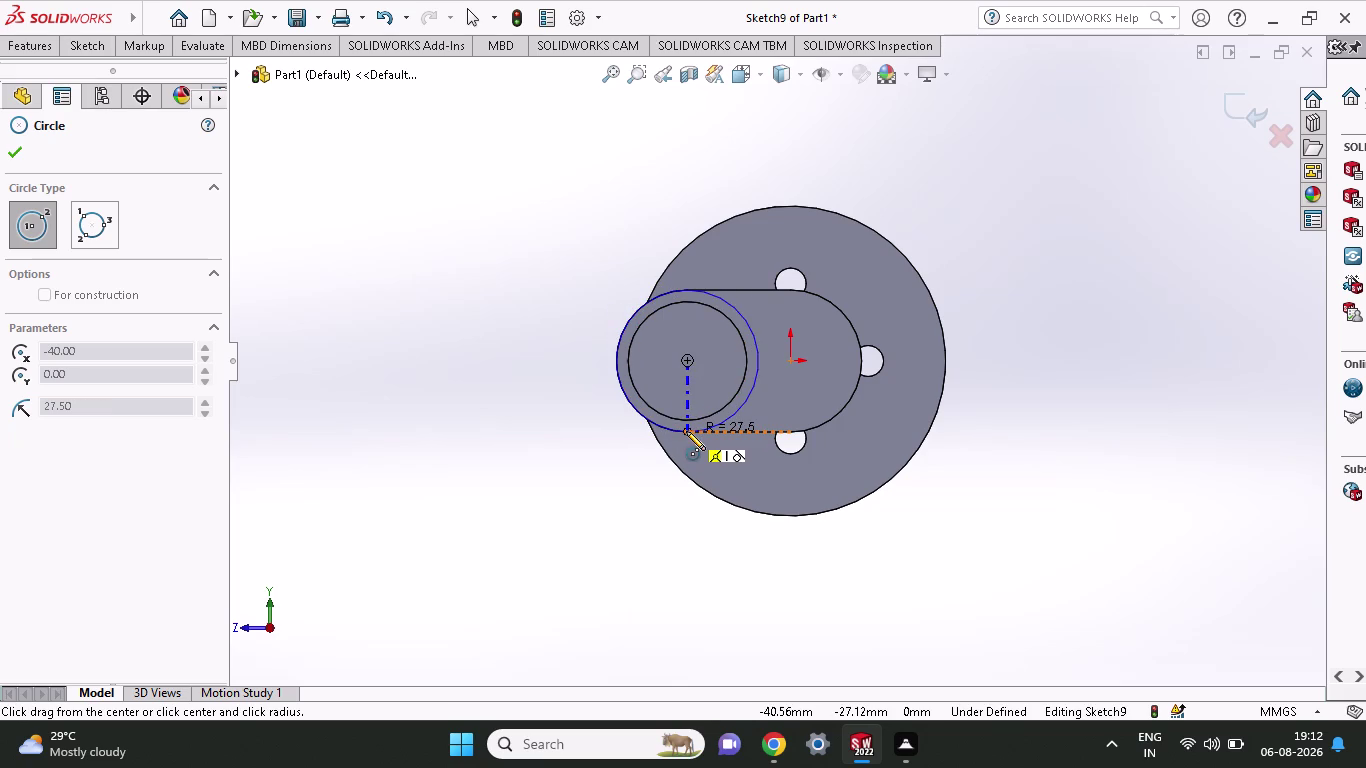
click(686, 431)
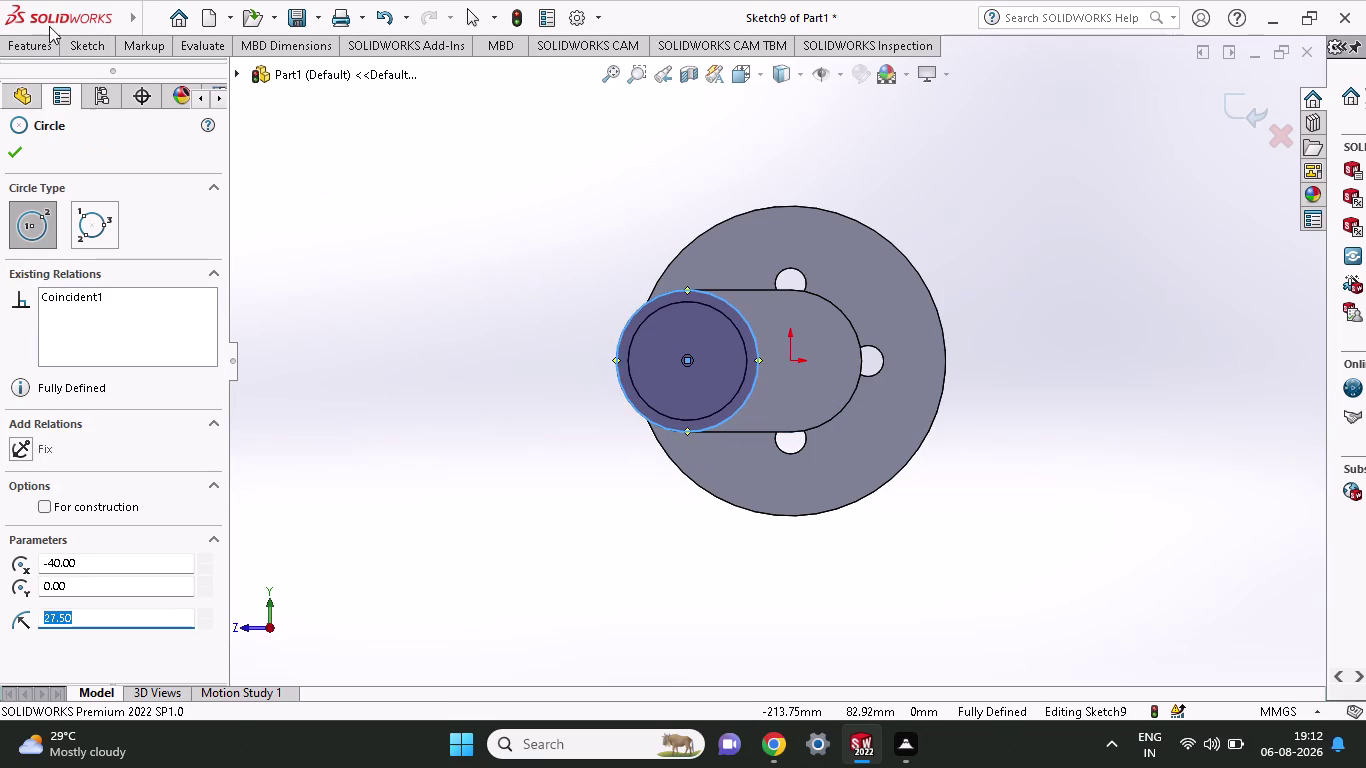
Draw two horizontal lines rightward from the circle's top and bottom points.
click(83, 47)
click(122, 60)
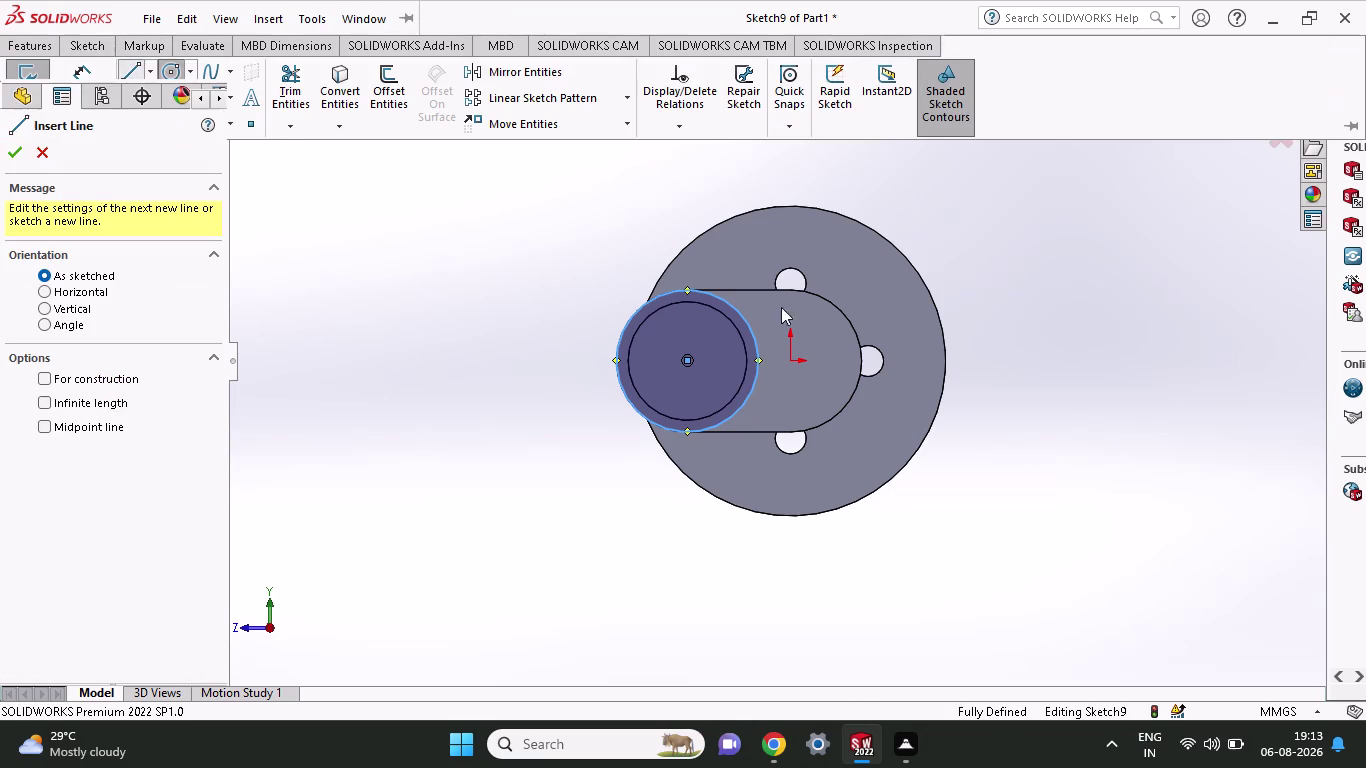
click(687, 289)
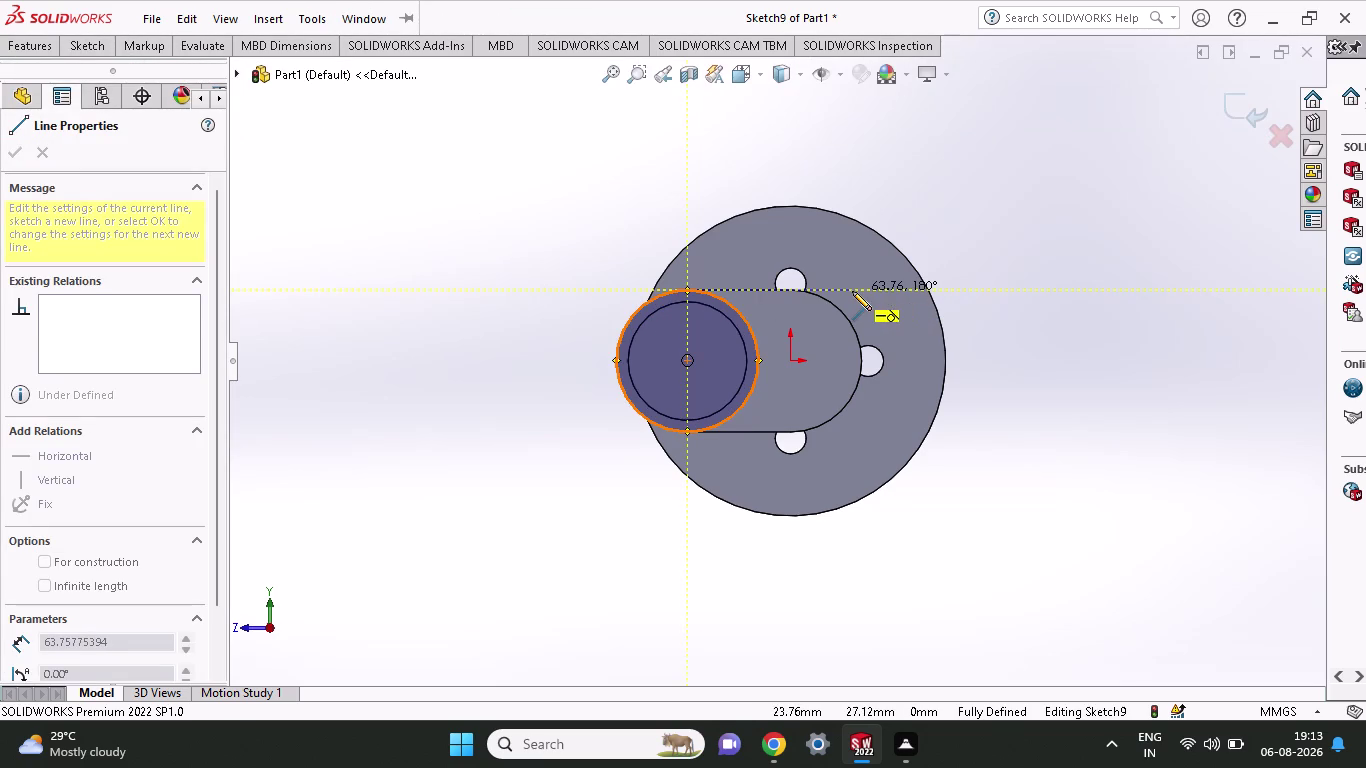
click(852, 291)
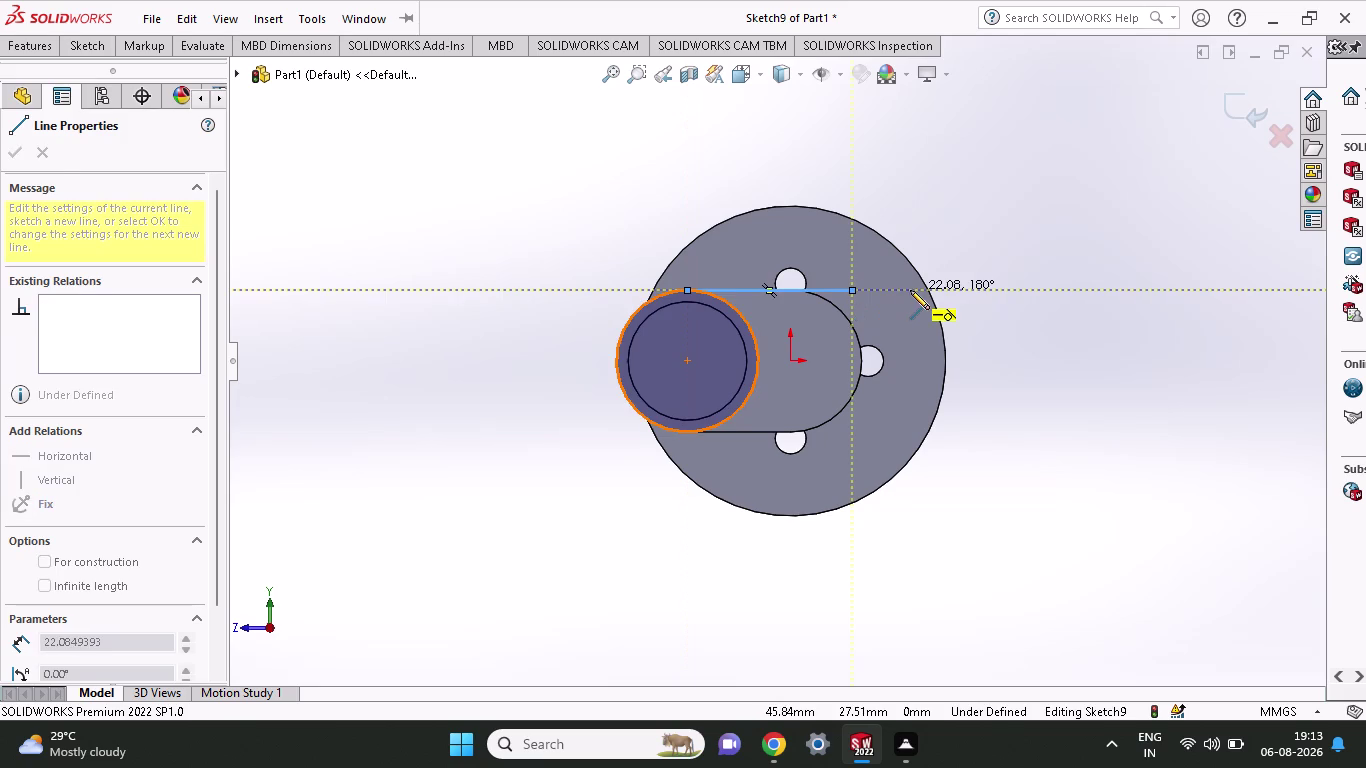
key(Escape)
click(97, 48)
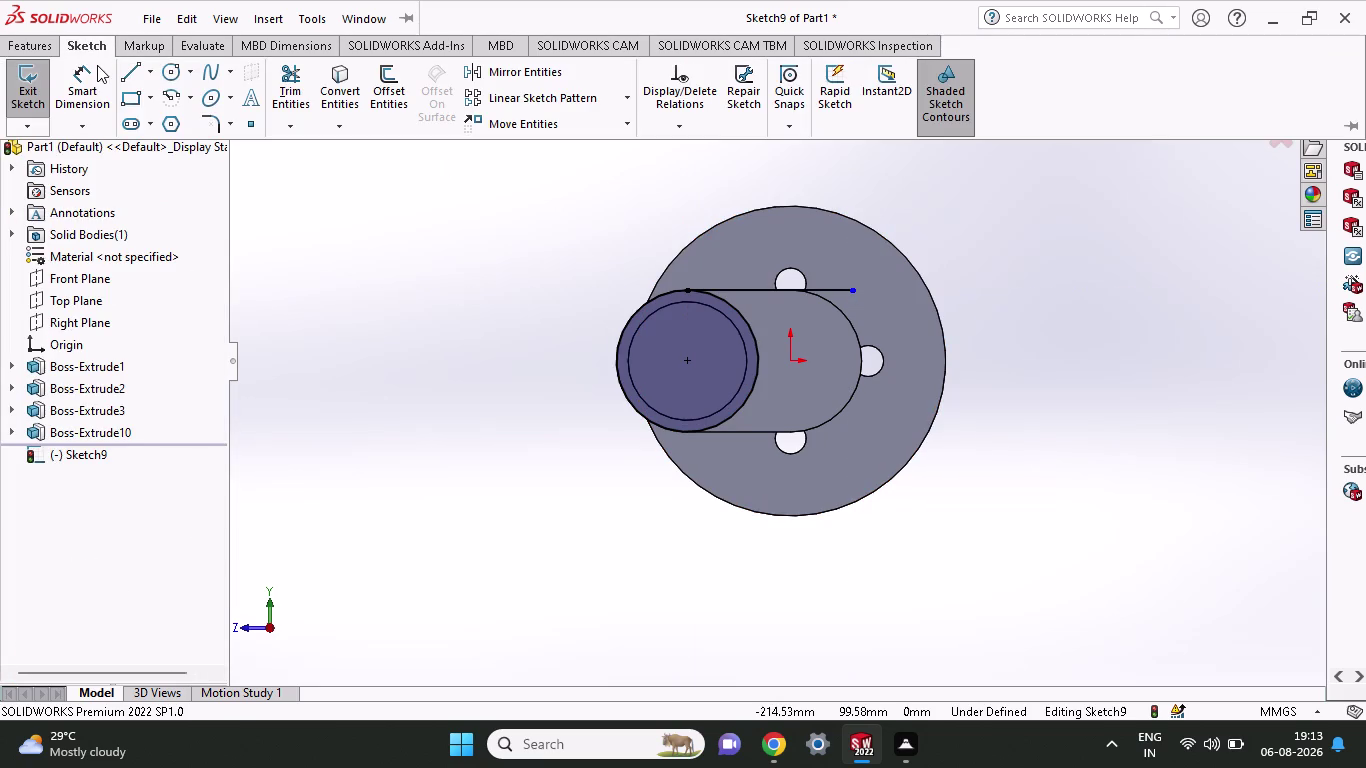
click(129, 65)
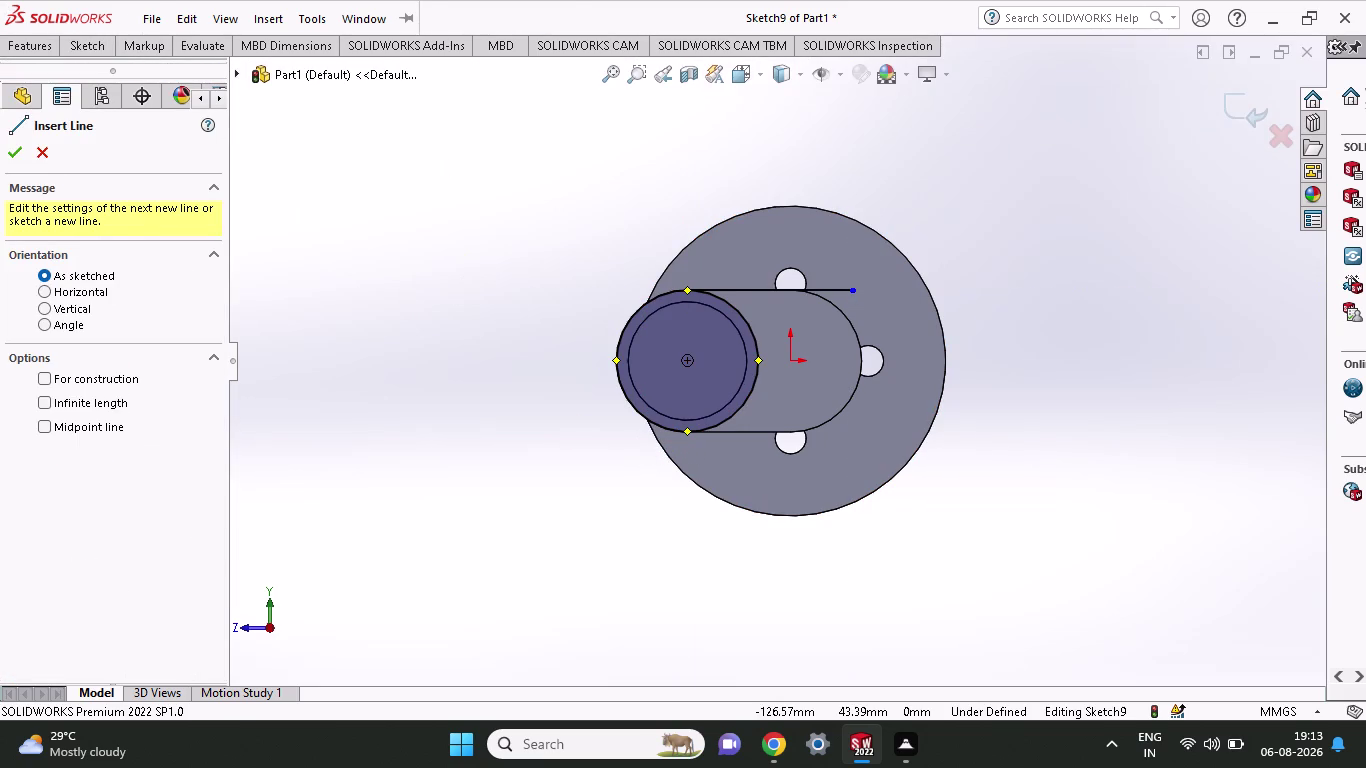
click(688, 435)
click(861, 428)
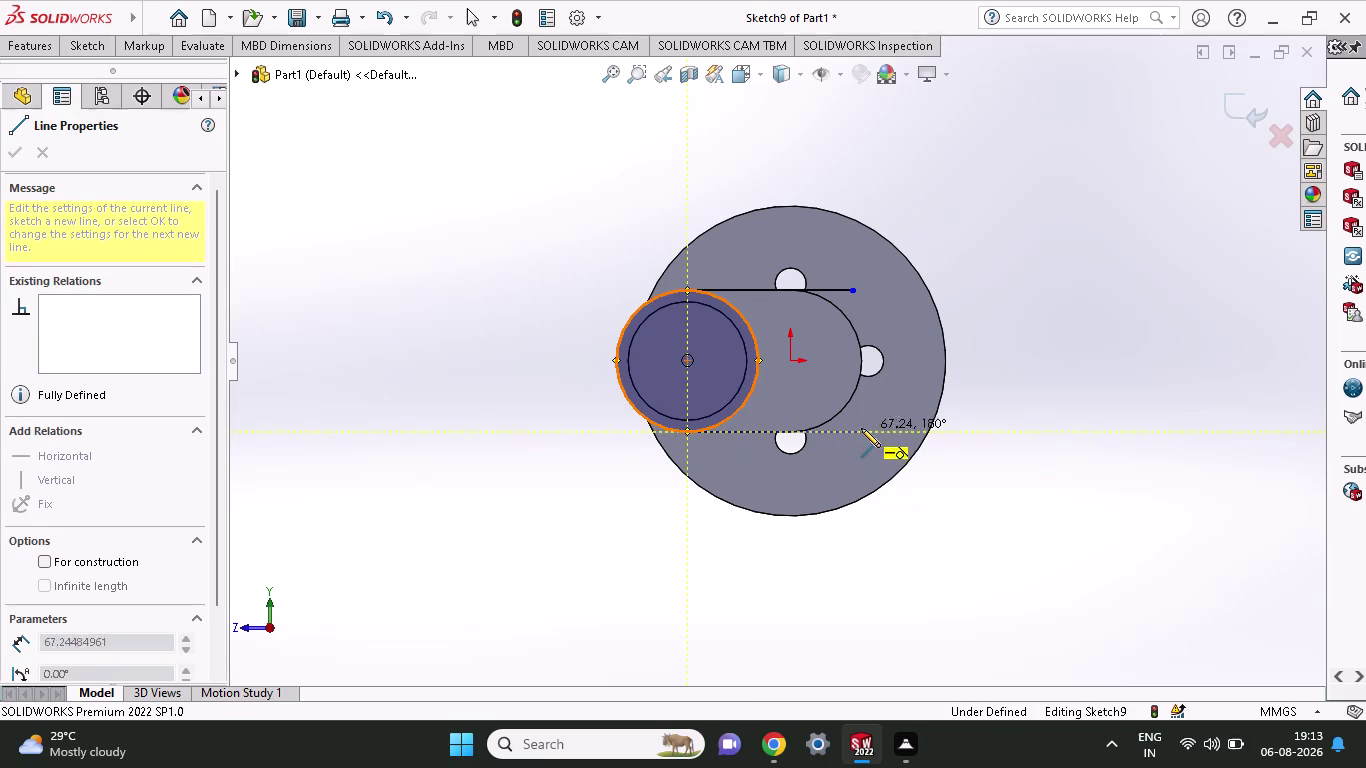
key(Escape)
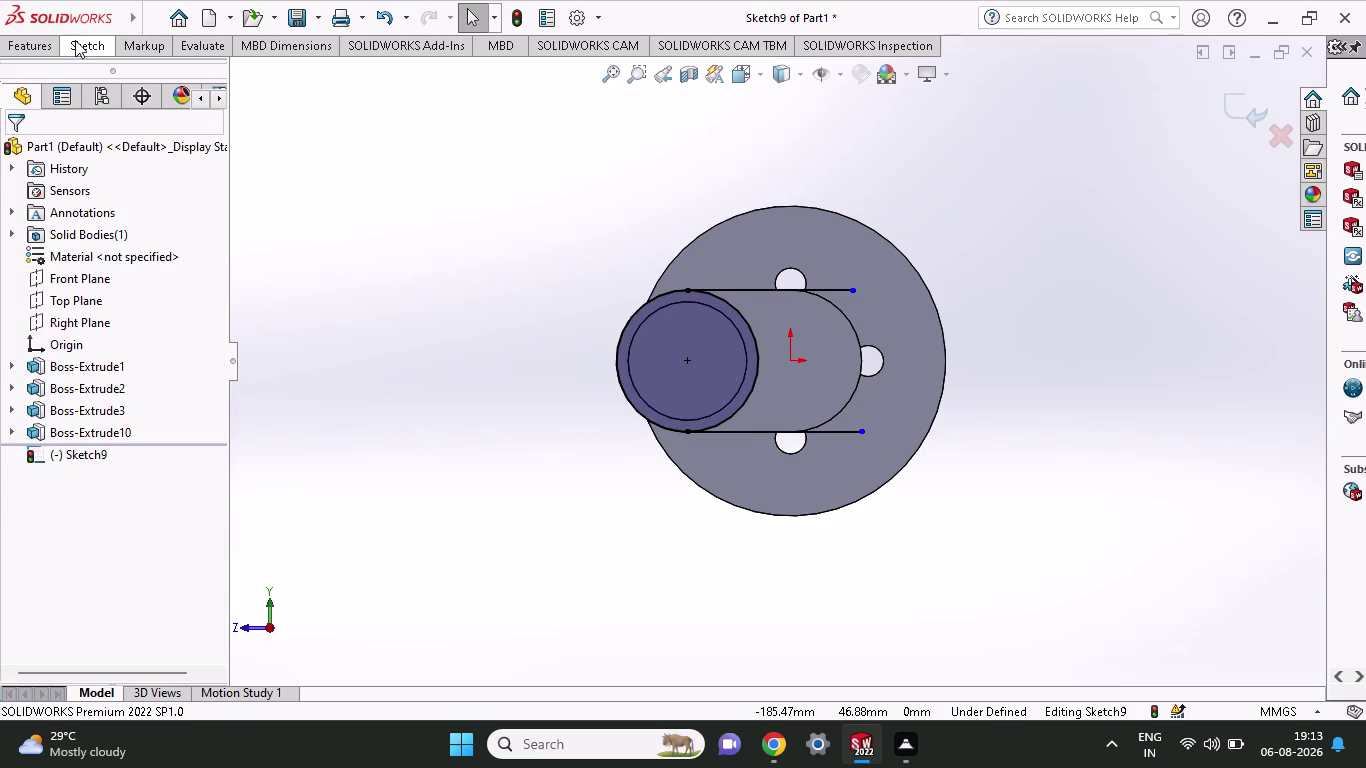
Start a Smart Dimension on the top line, picking its left endpoint.
click(75, 40)
click(92, 87)
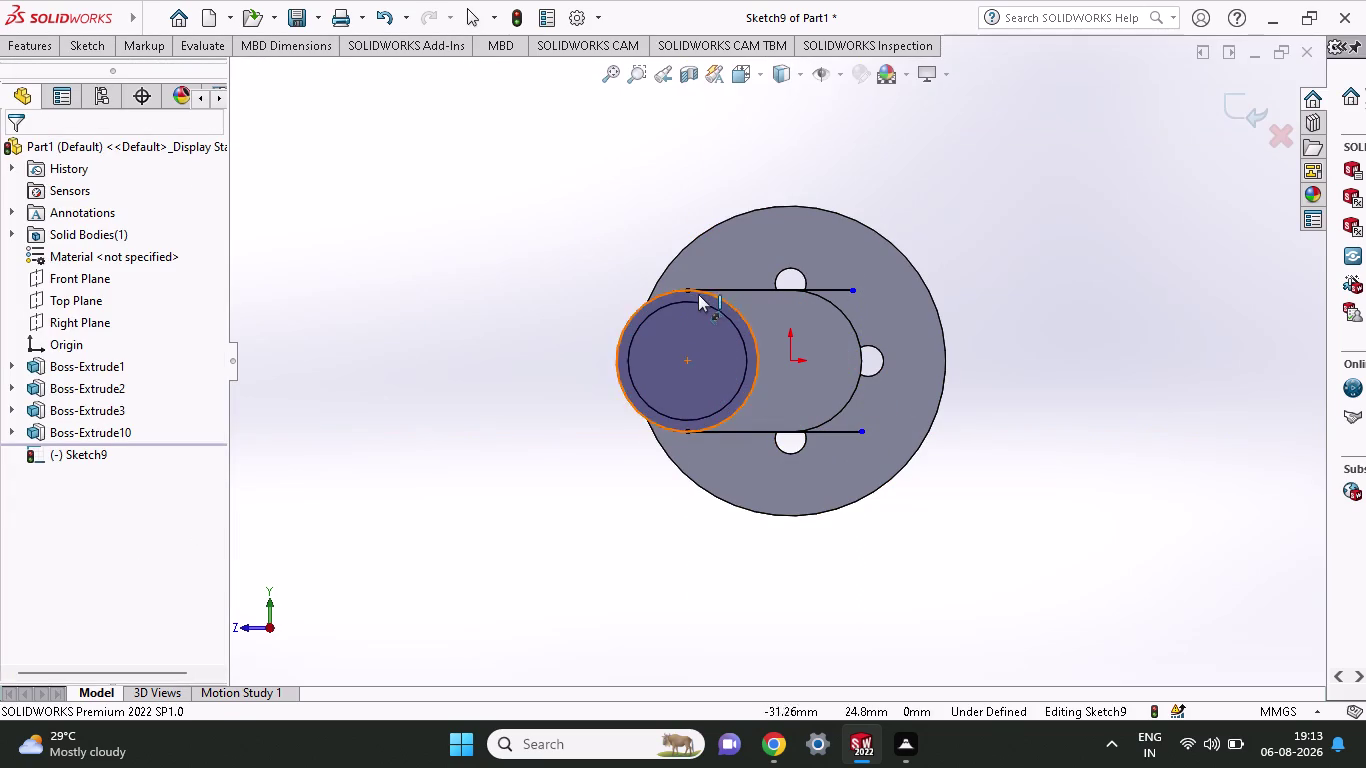
click(690, 289)
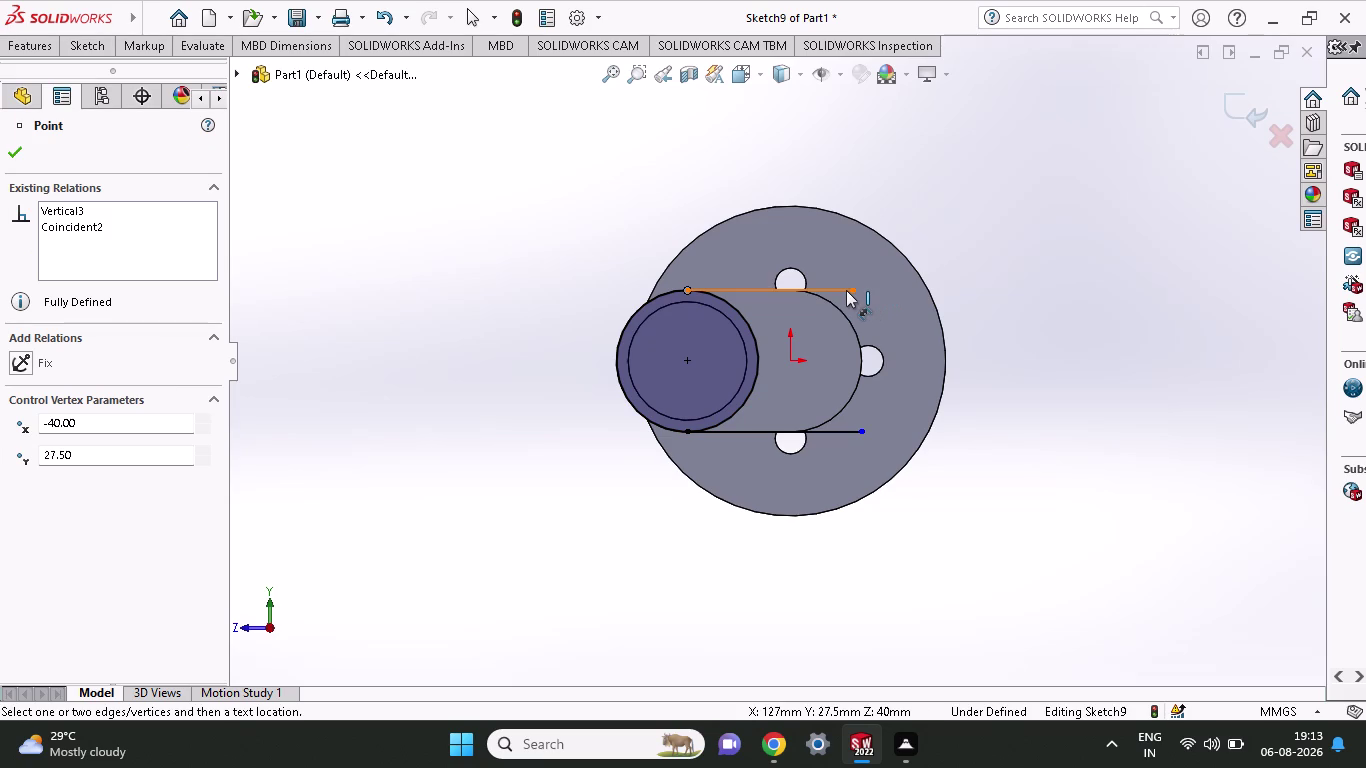
Dimension both the top and bottom horizontal lines to 80 mm length.
click(849, 290)
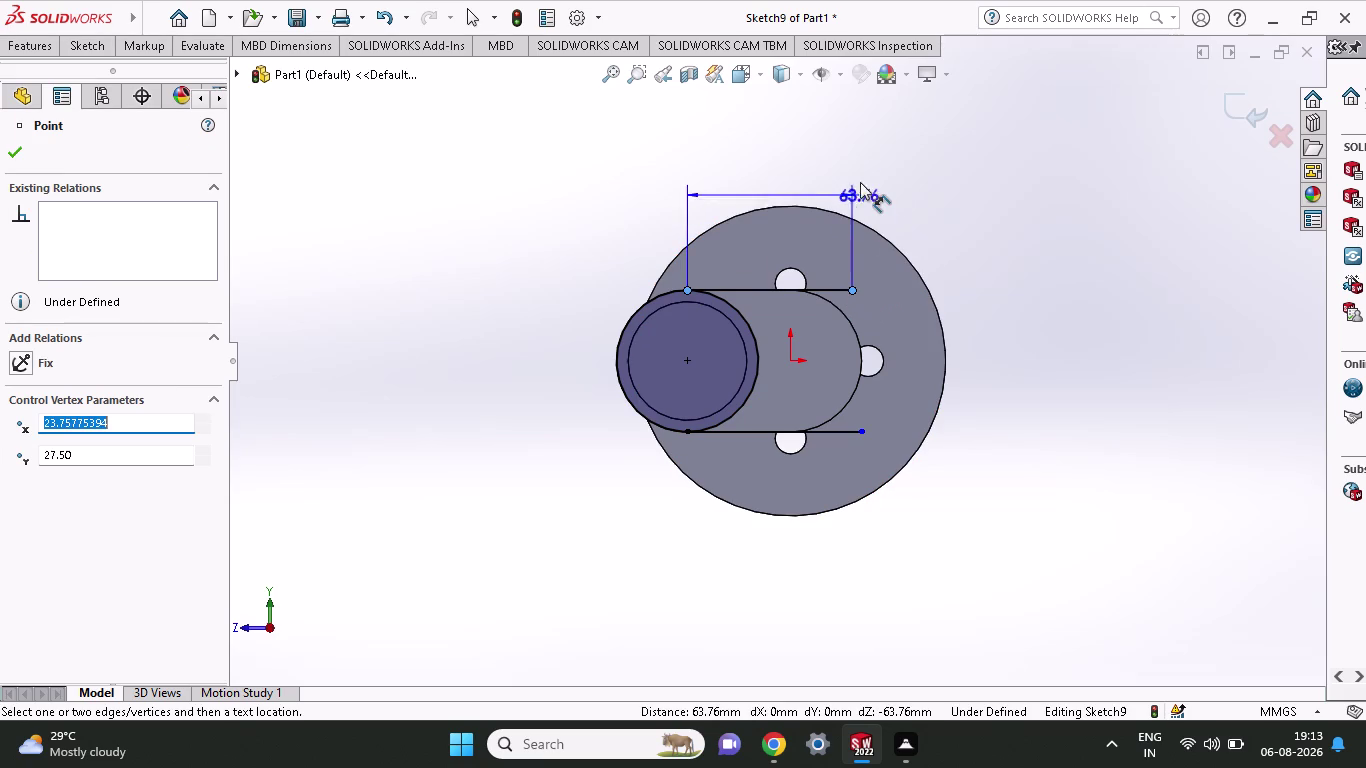
click(860, 174)
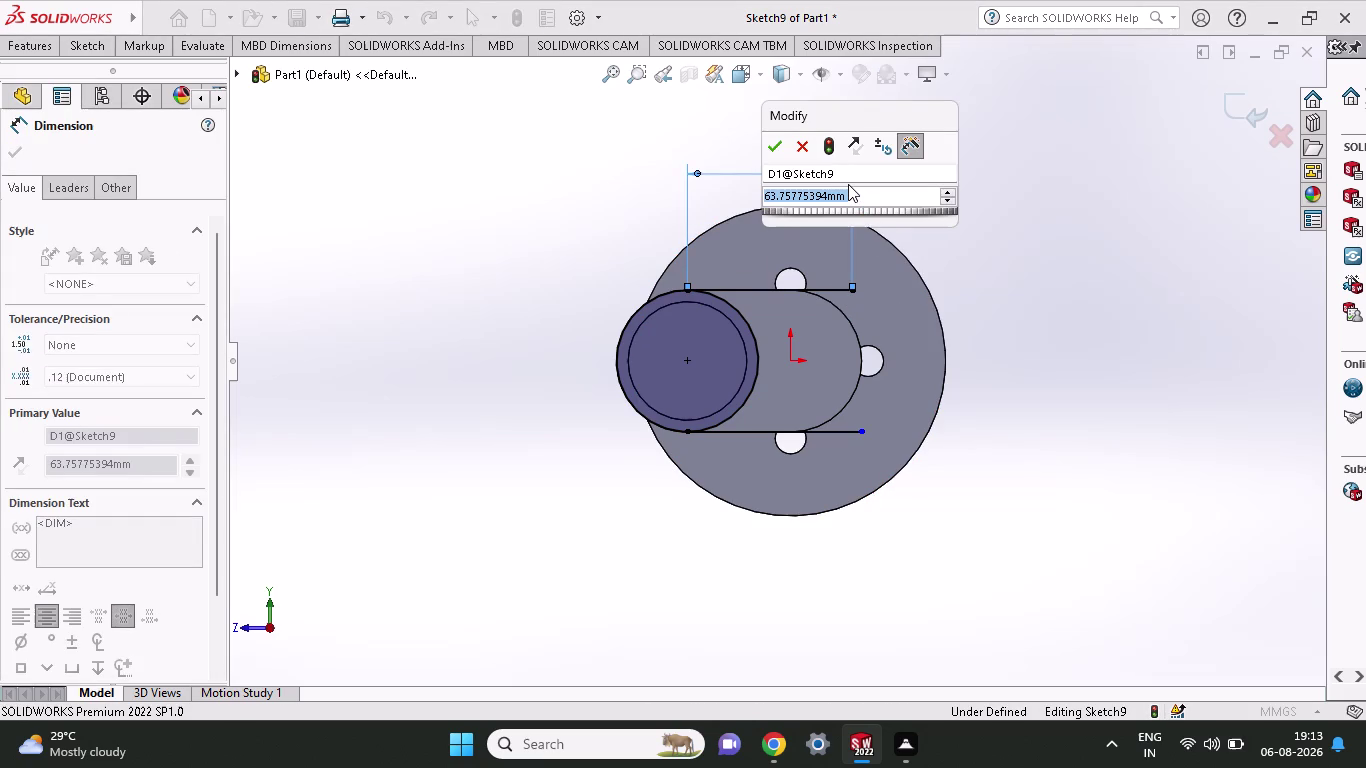
text(8)
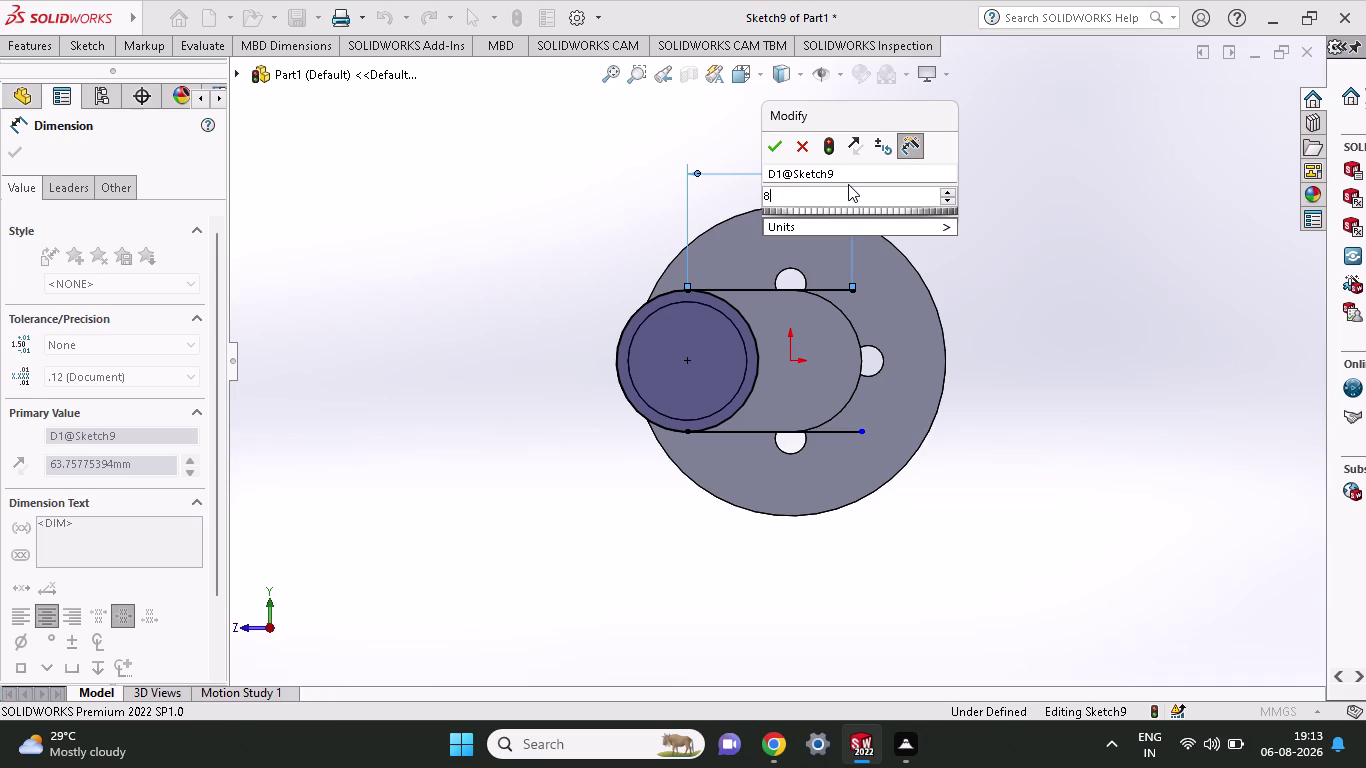
text(0)
key(Return)
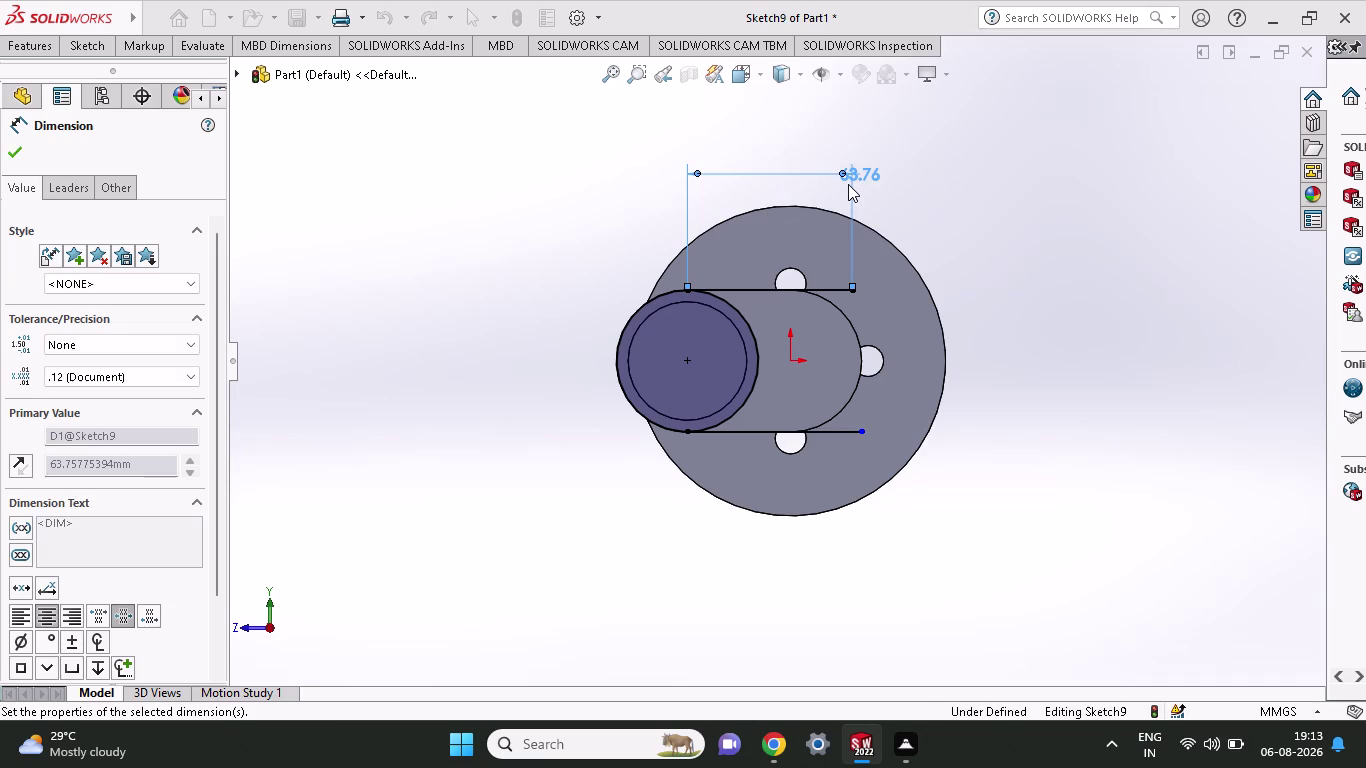
click(685, 428)
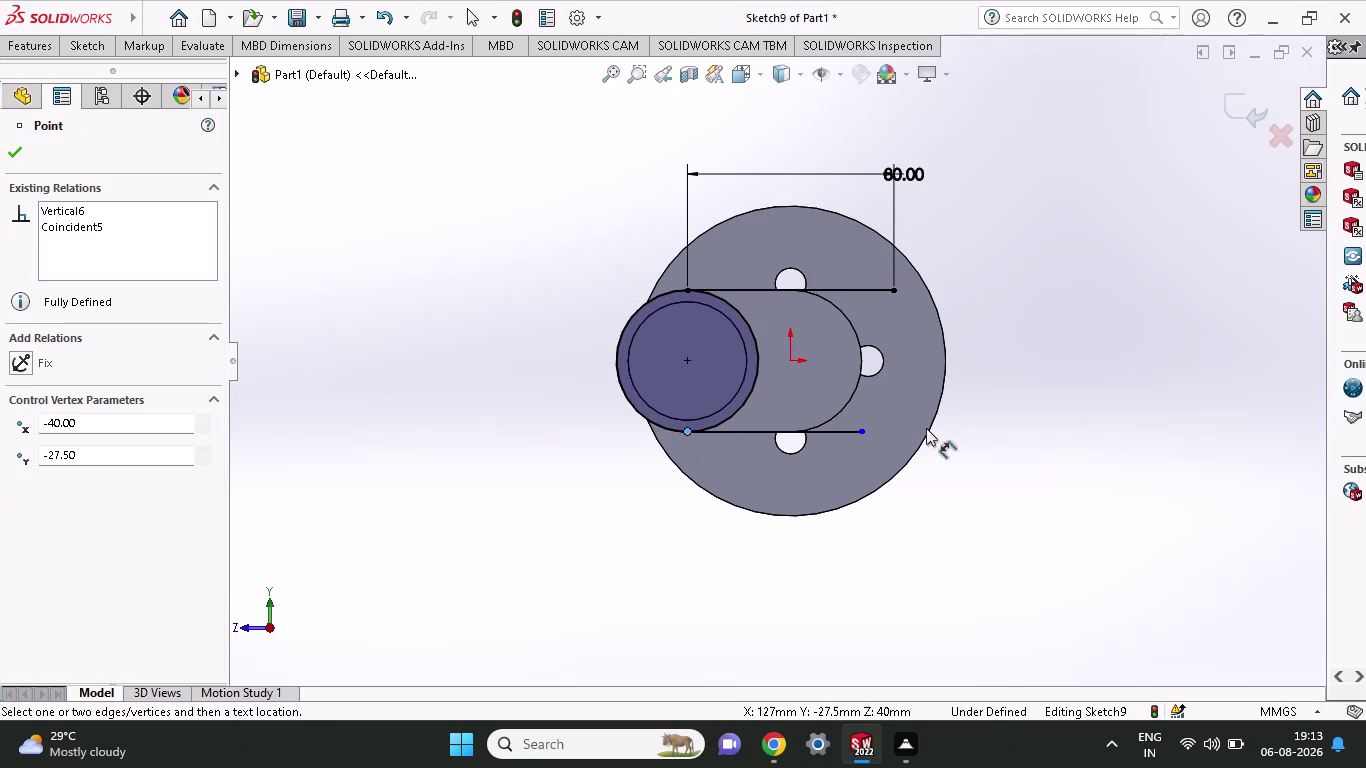
click(861, 429)
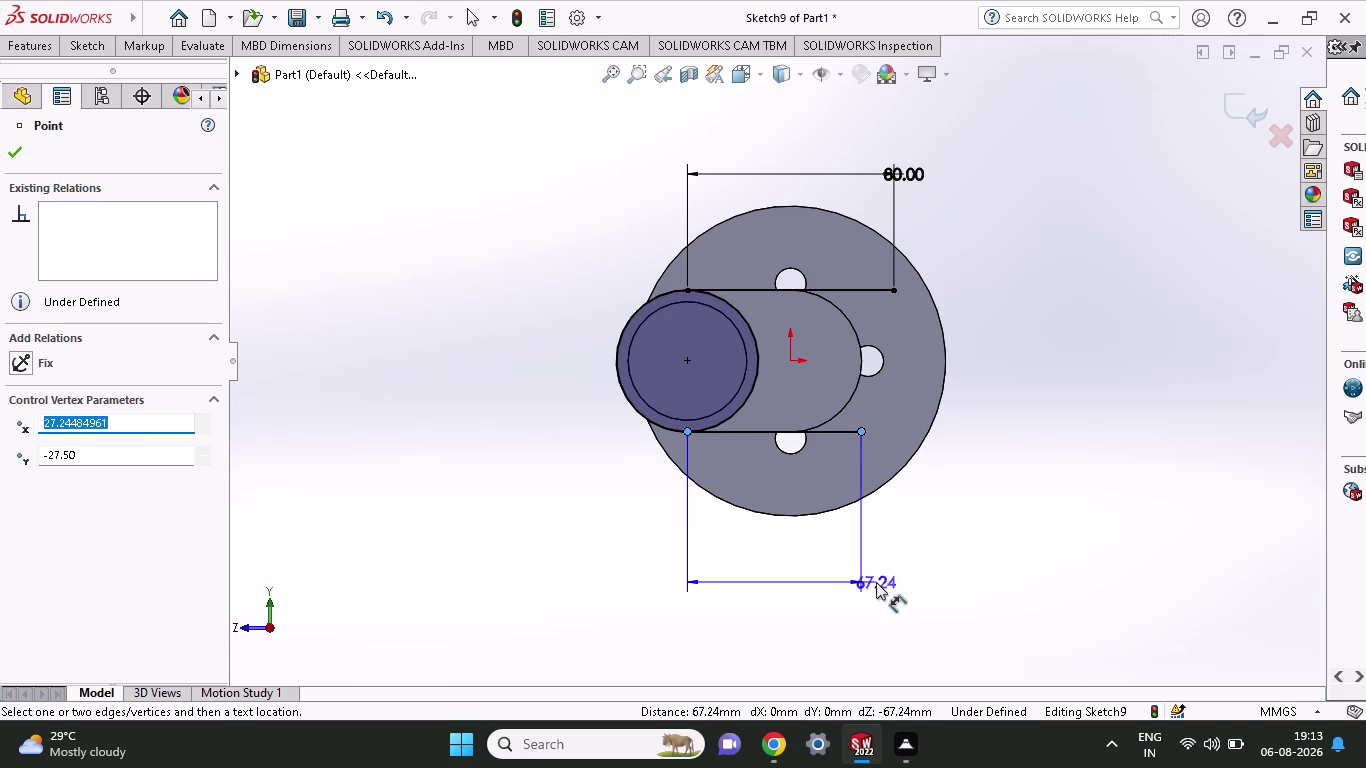
click(876, 582)
text(80)
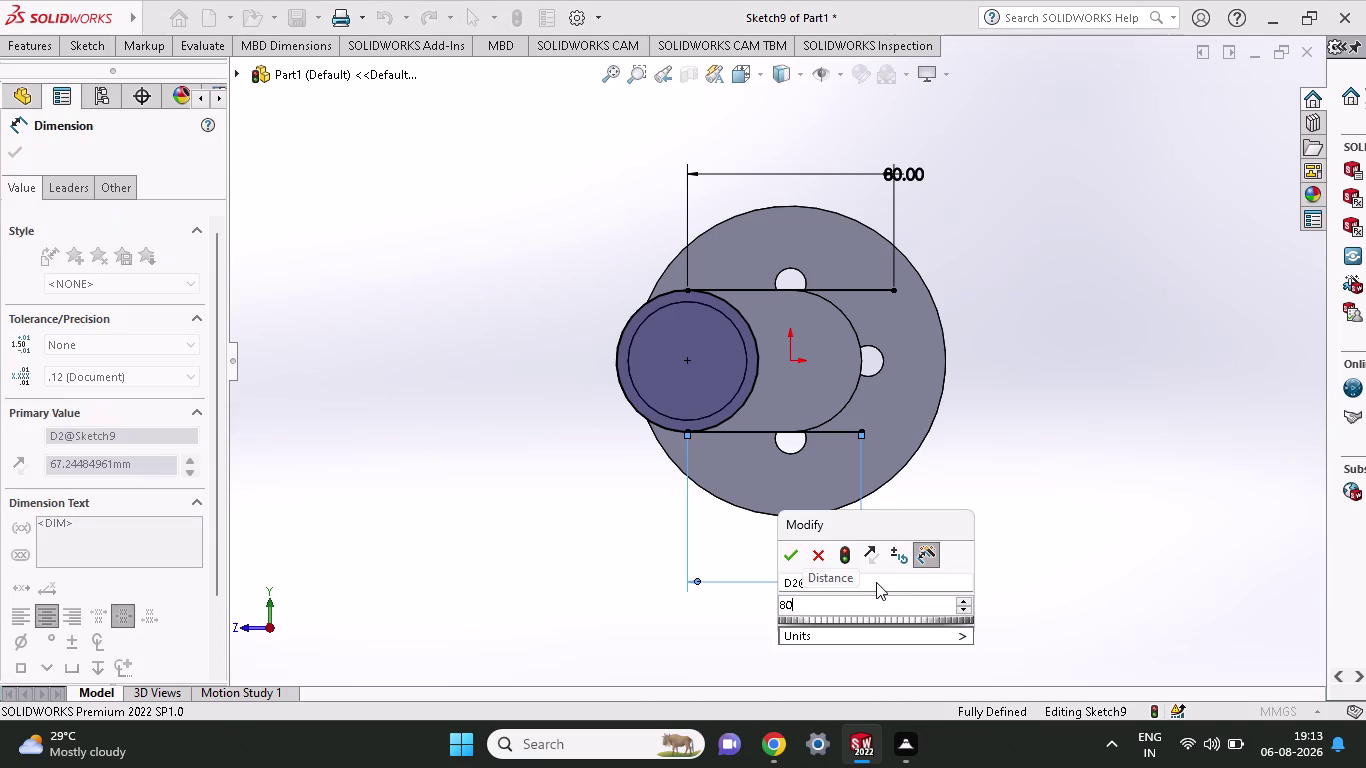
key(Return)
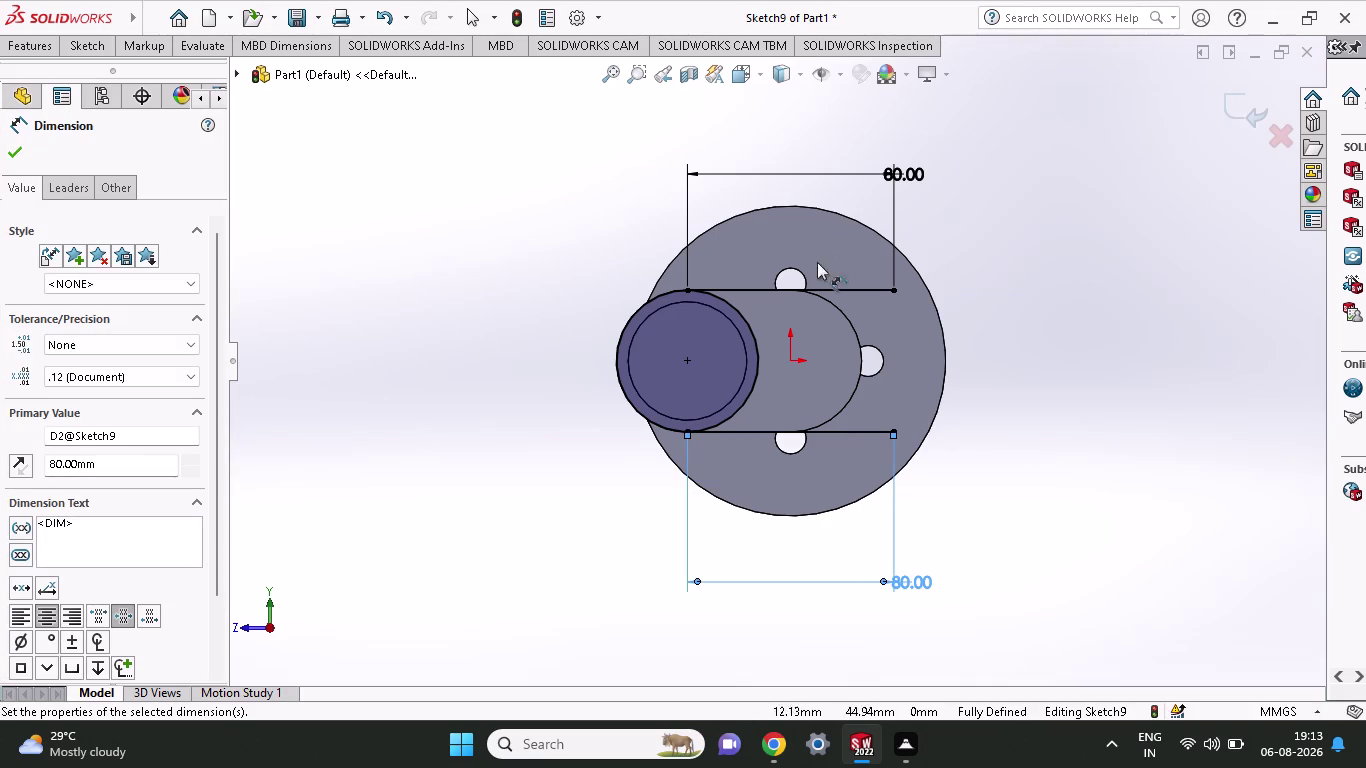
click(94, 46)
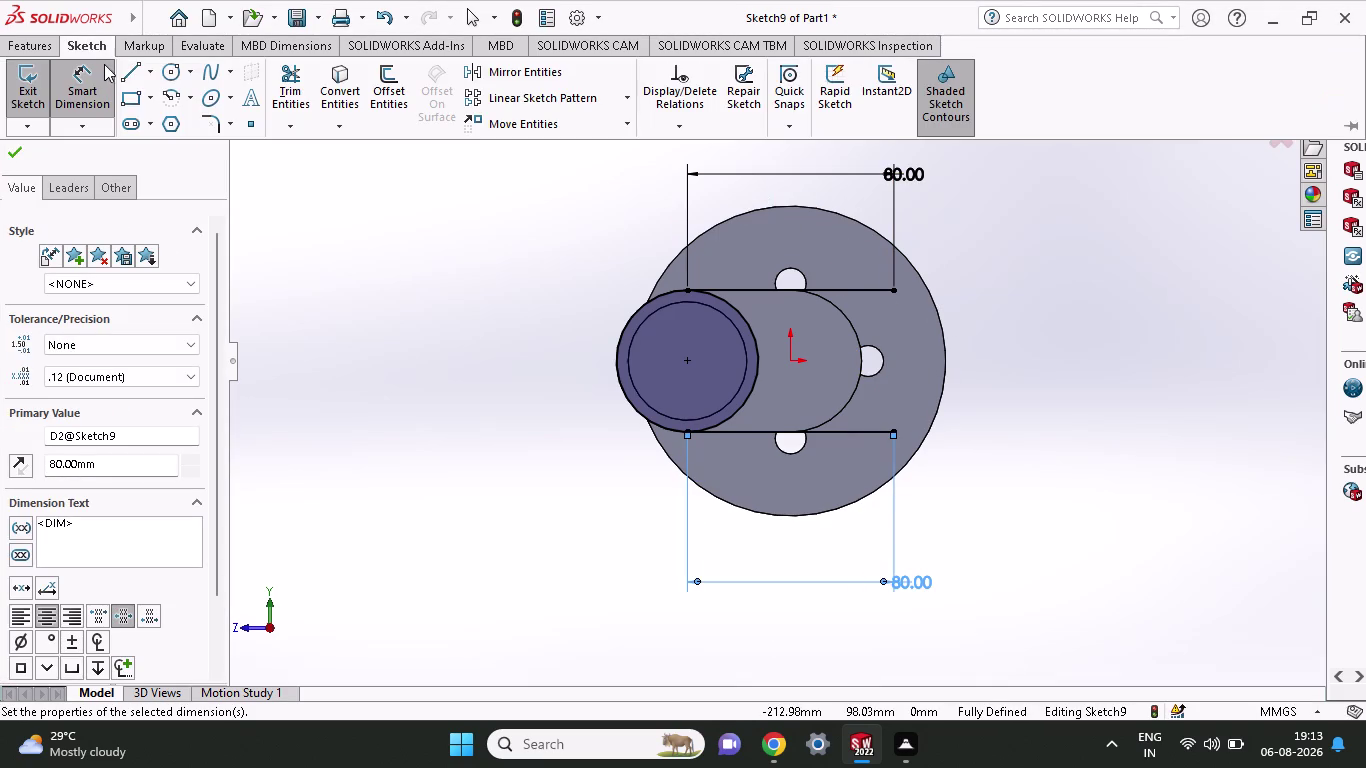
click(166, 75)
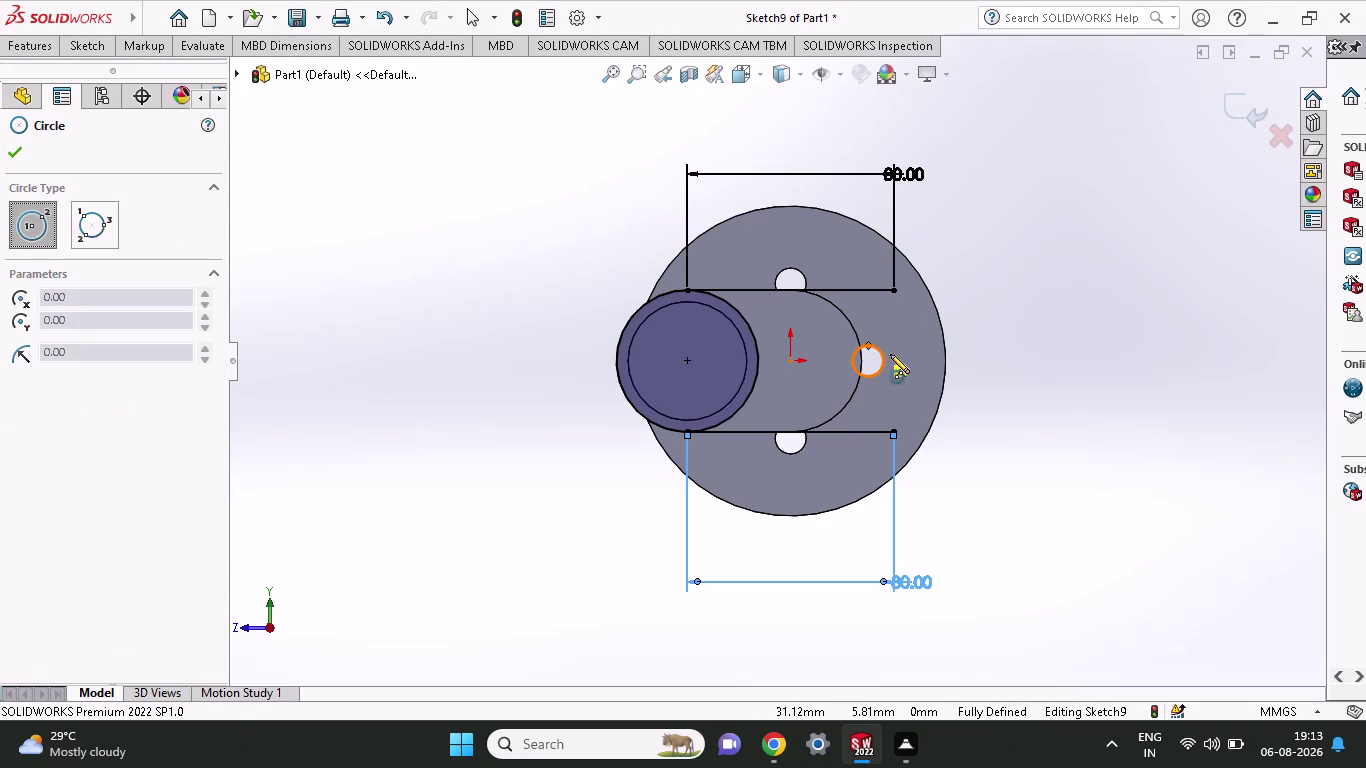
Draw a circle centred at the two lines' right endpoints.
click(893, 363)
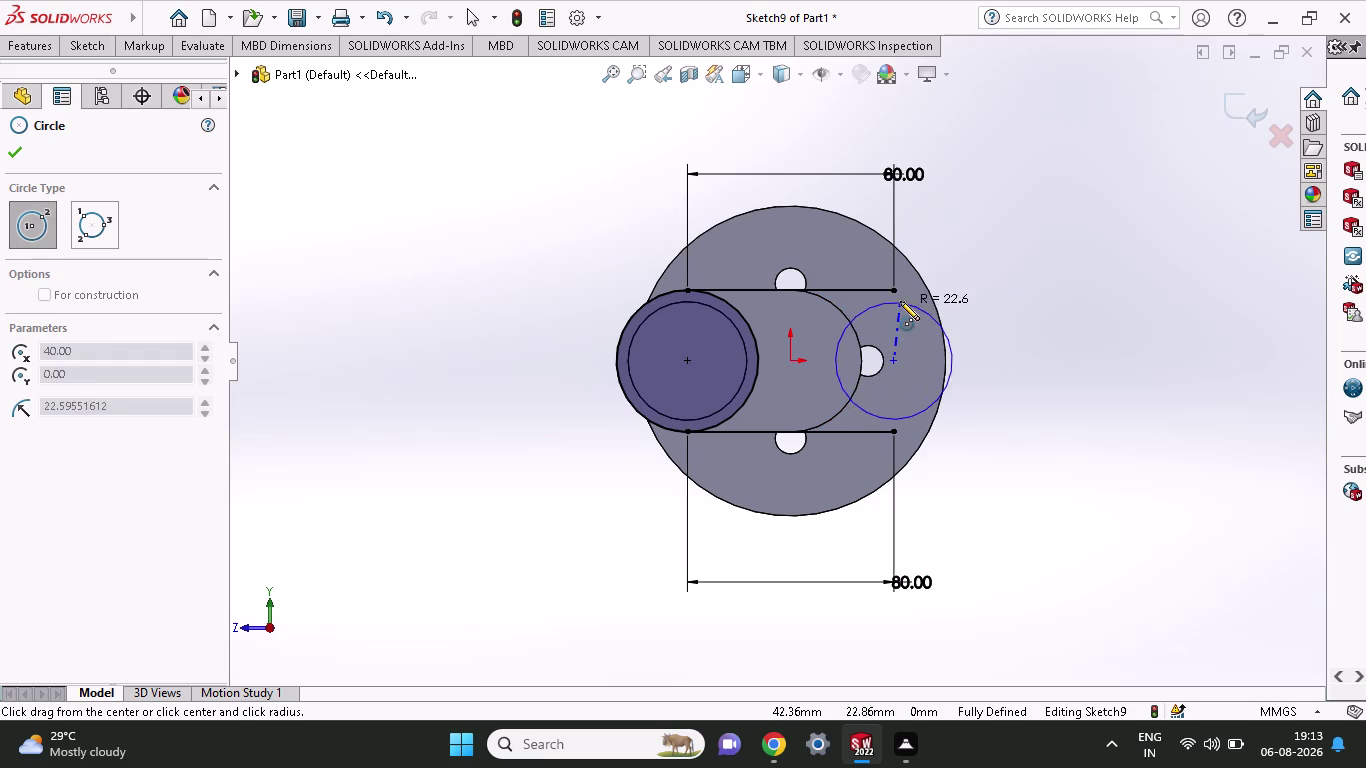
click(896, 290)
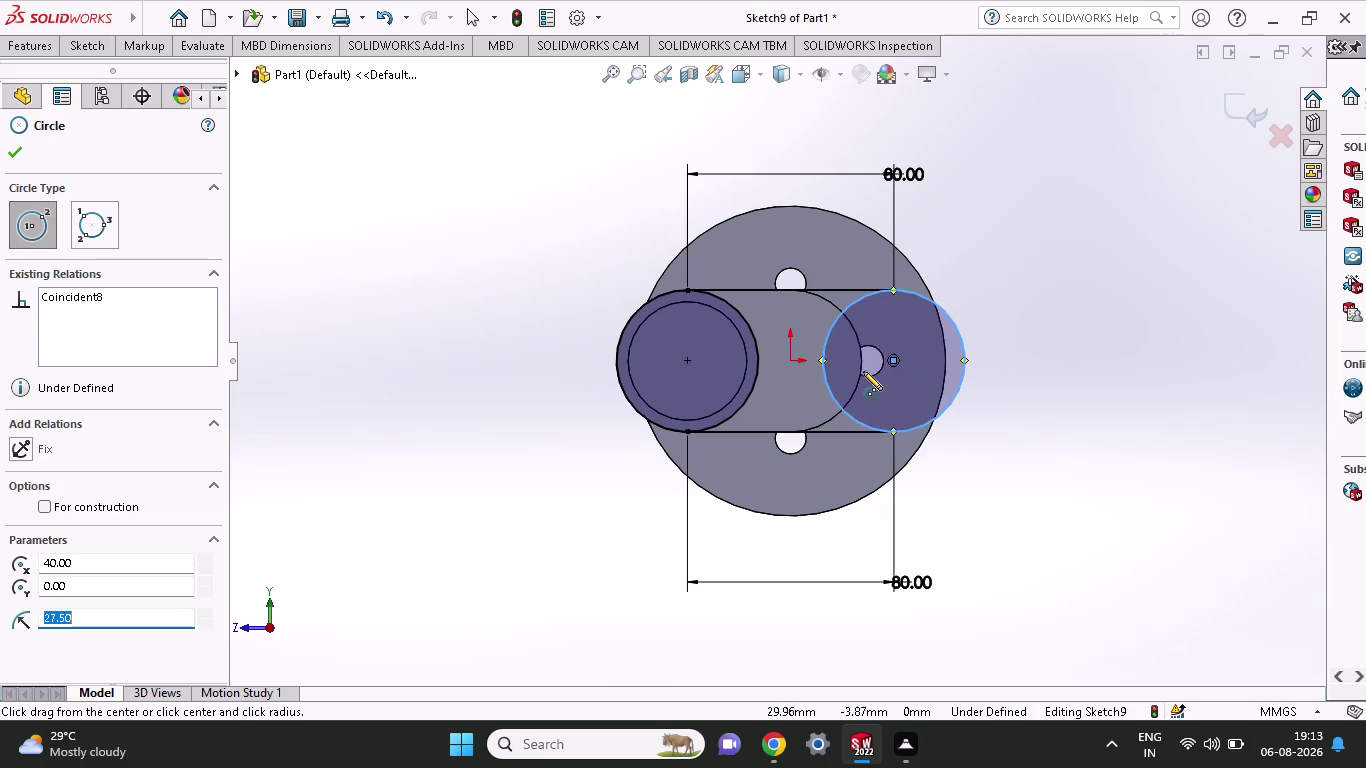
key(Escape)
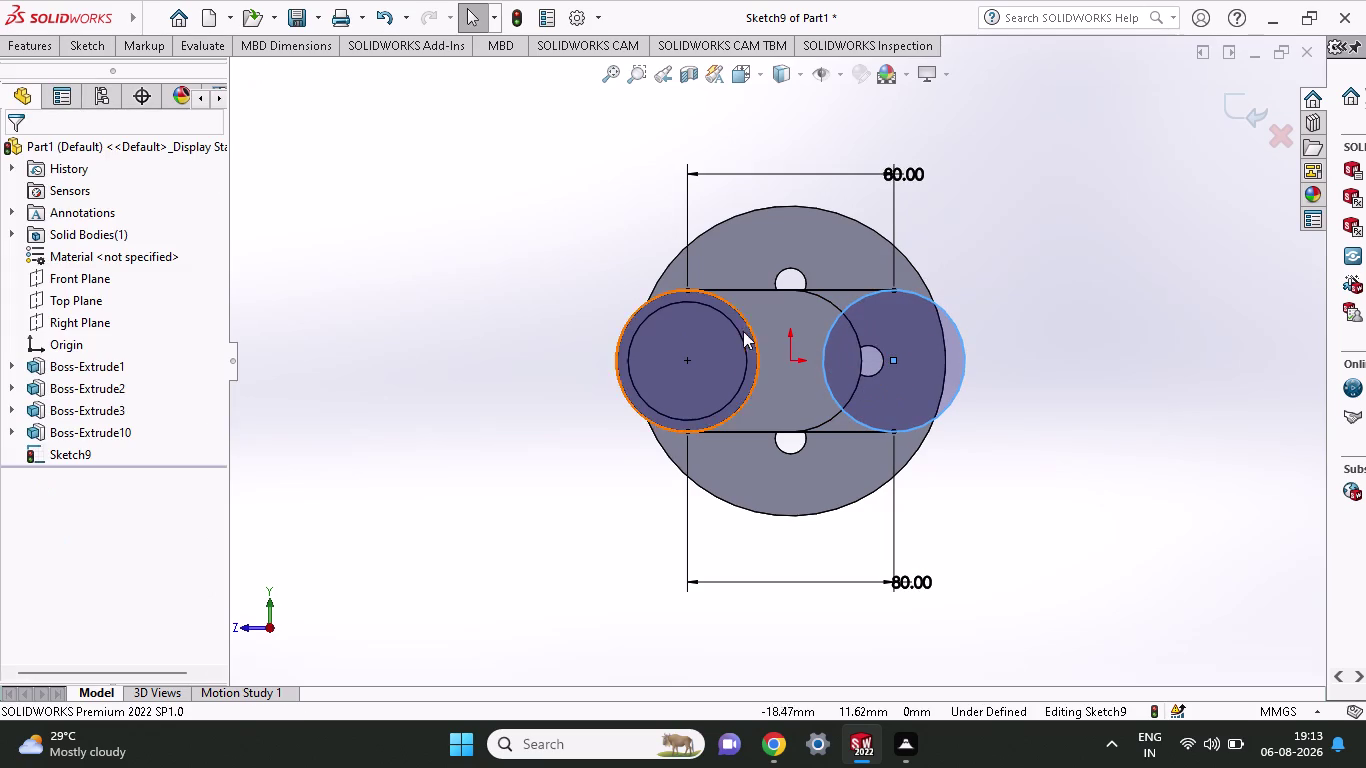
click(100, 42)
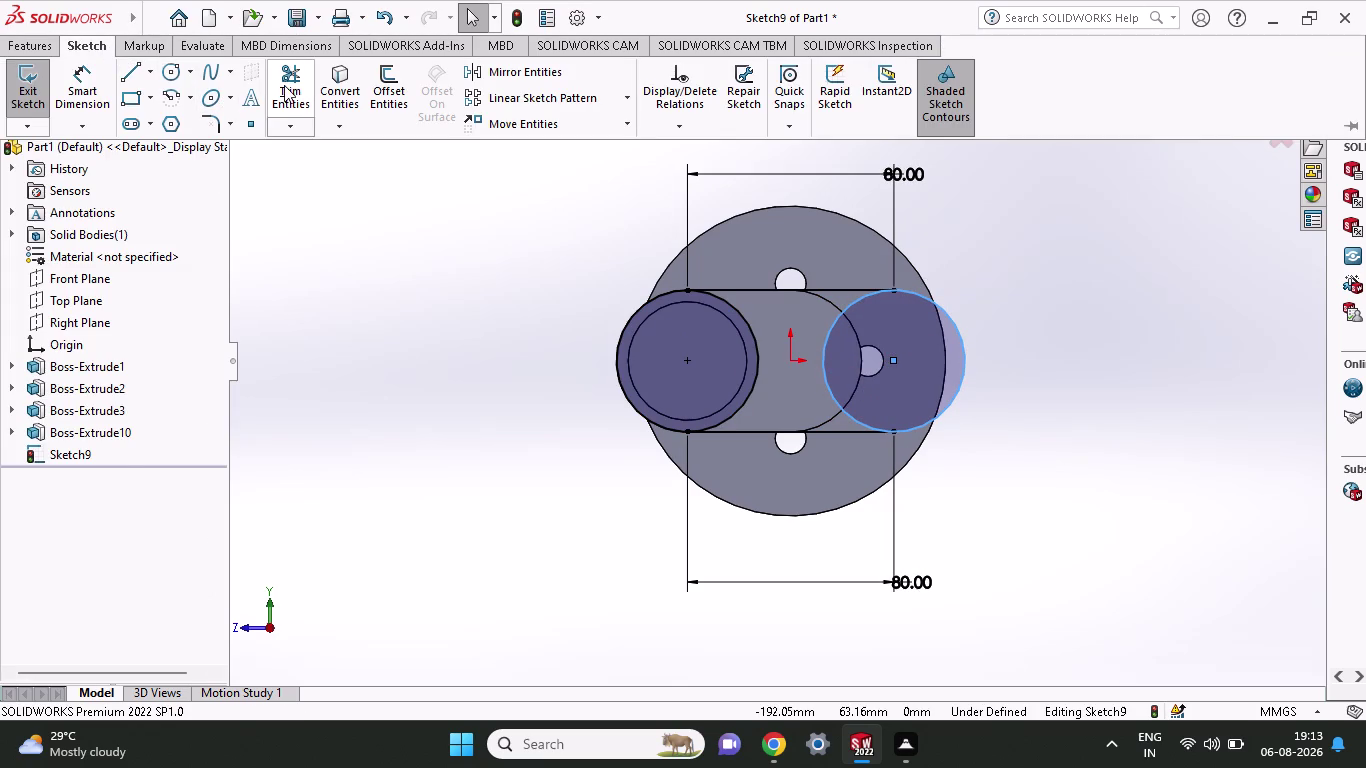
click(284, 85)
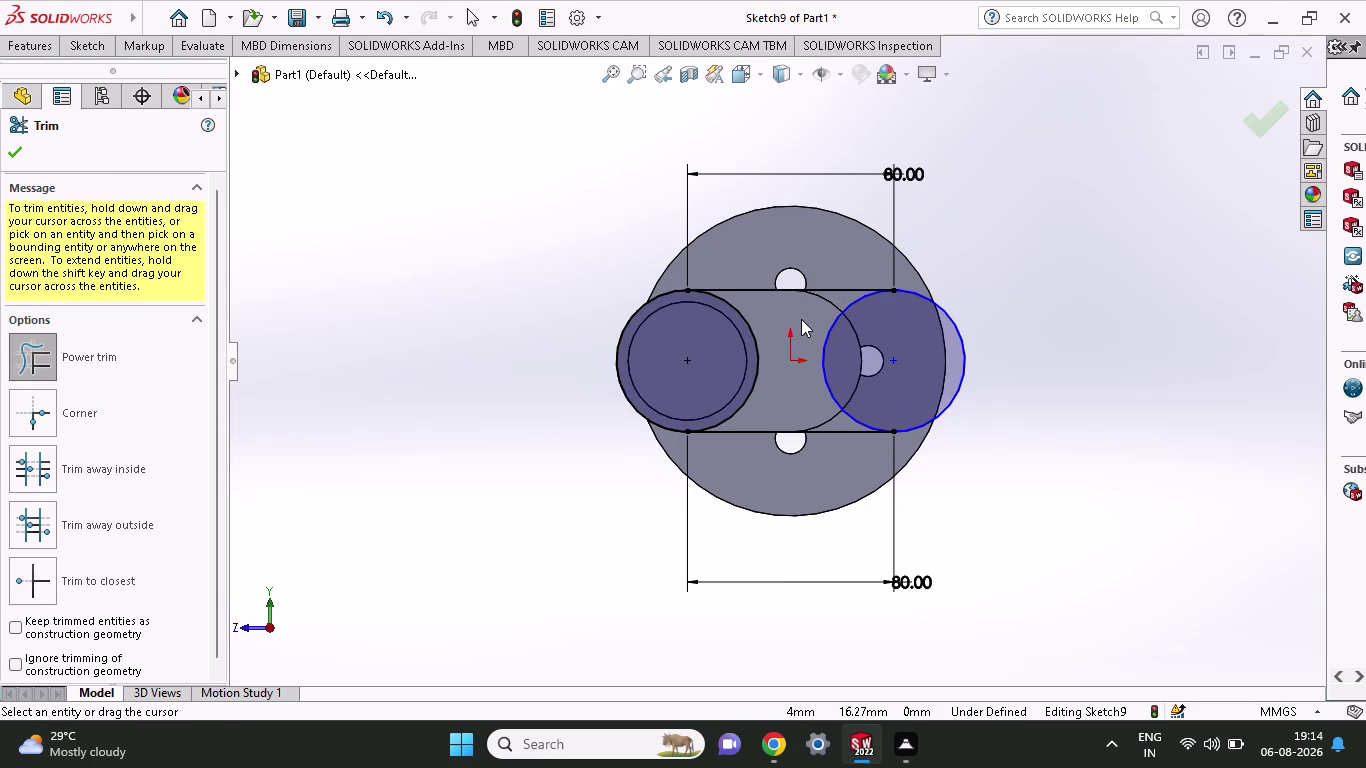
Power-trim the unwanted segments near the shaft circle and the right circle's inner arc.
drag(765, 311, 719, 346)
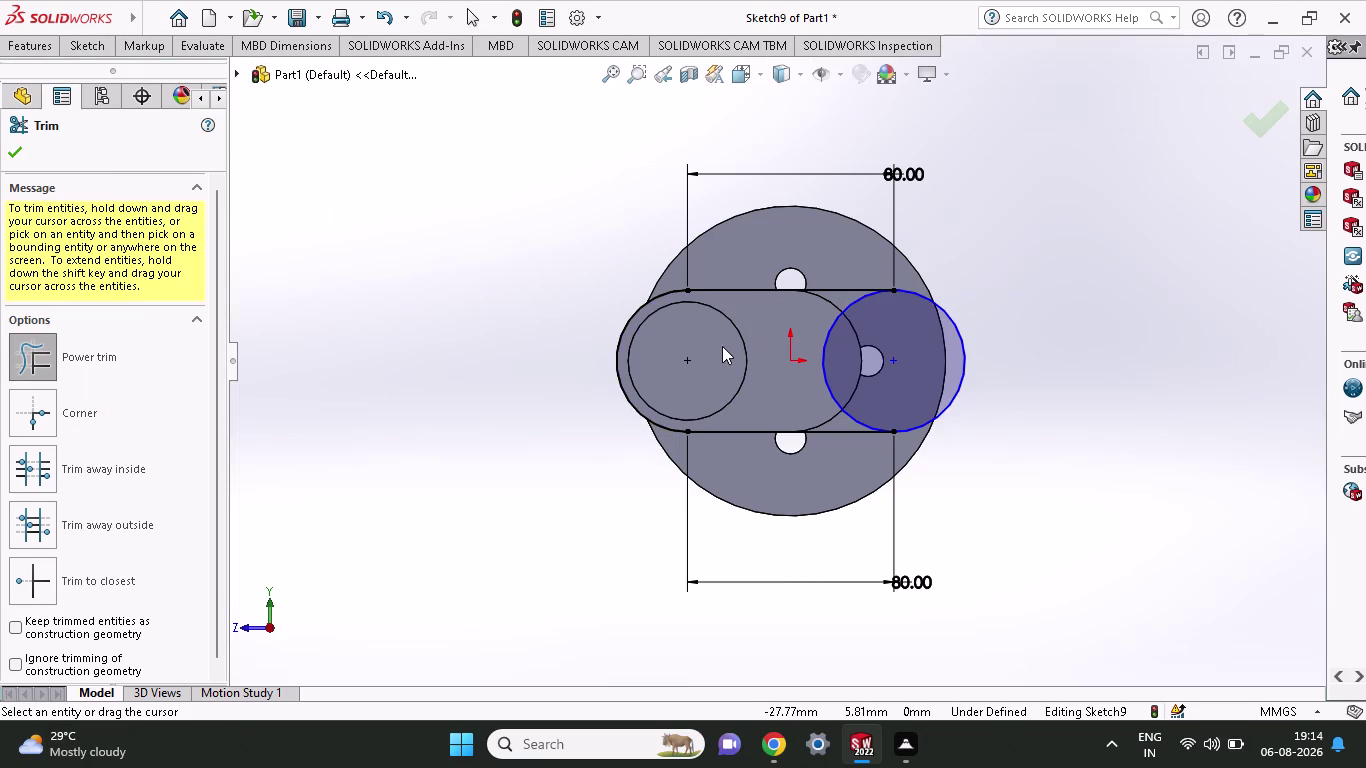
drag(797, 312, 862, 327)
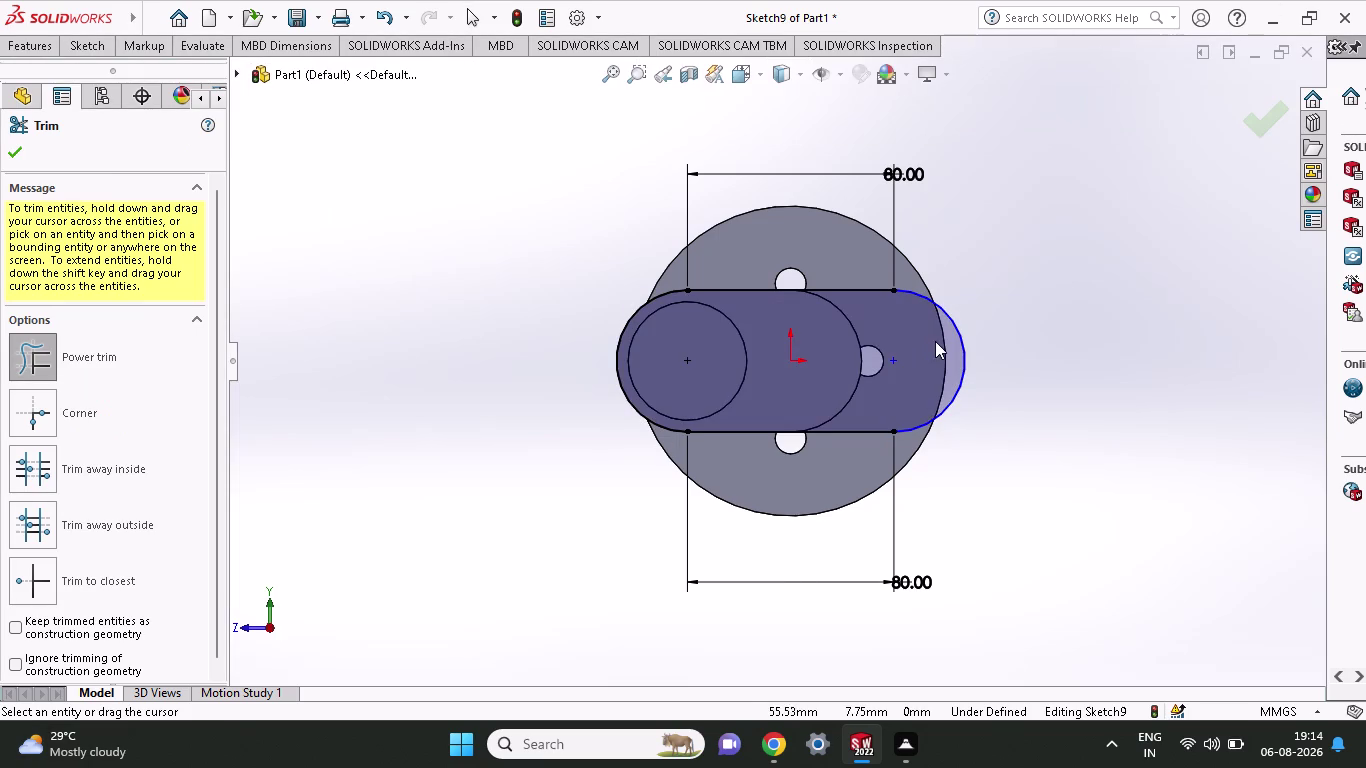
click(72, 46)
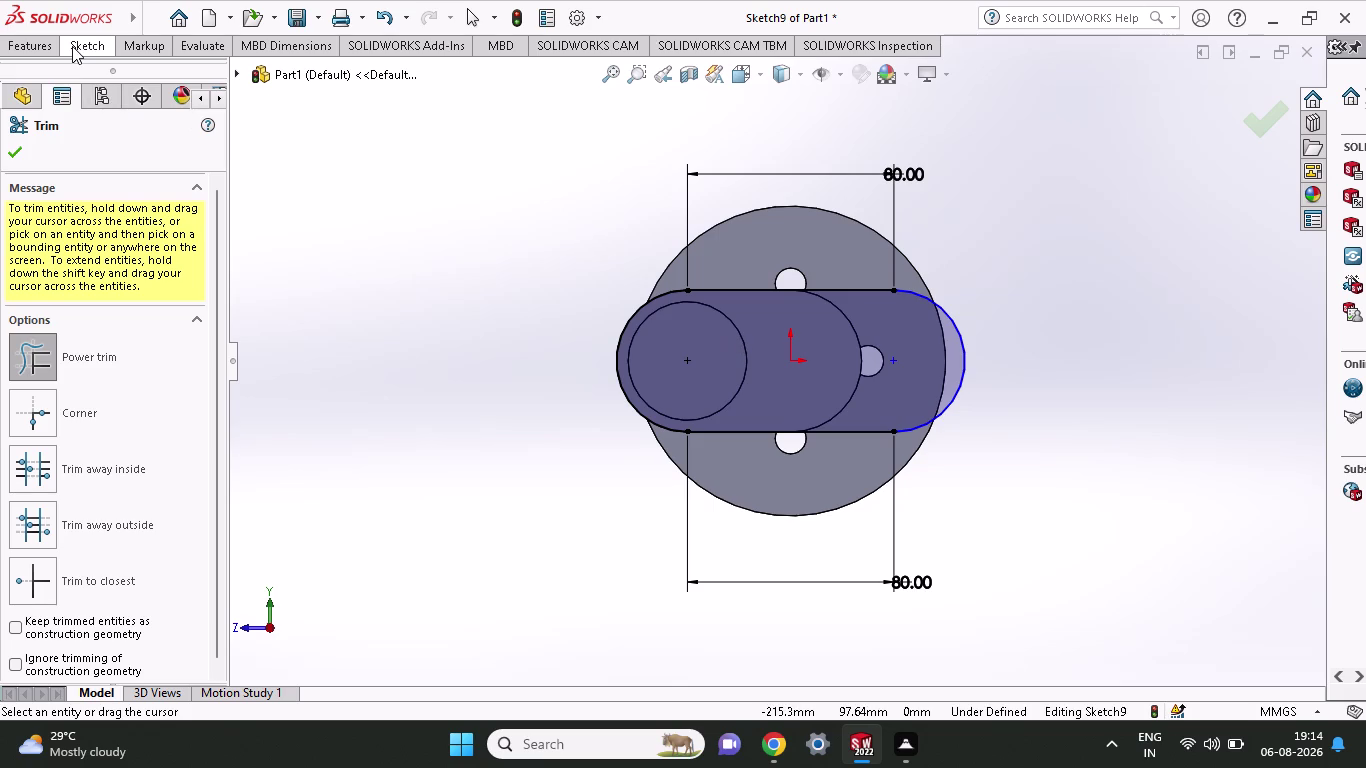
click(164, 76)
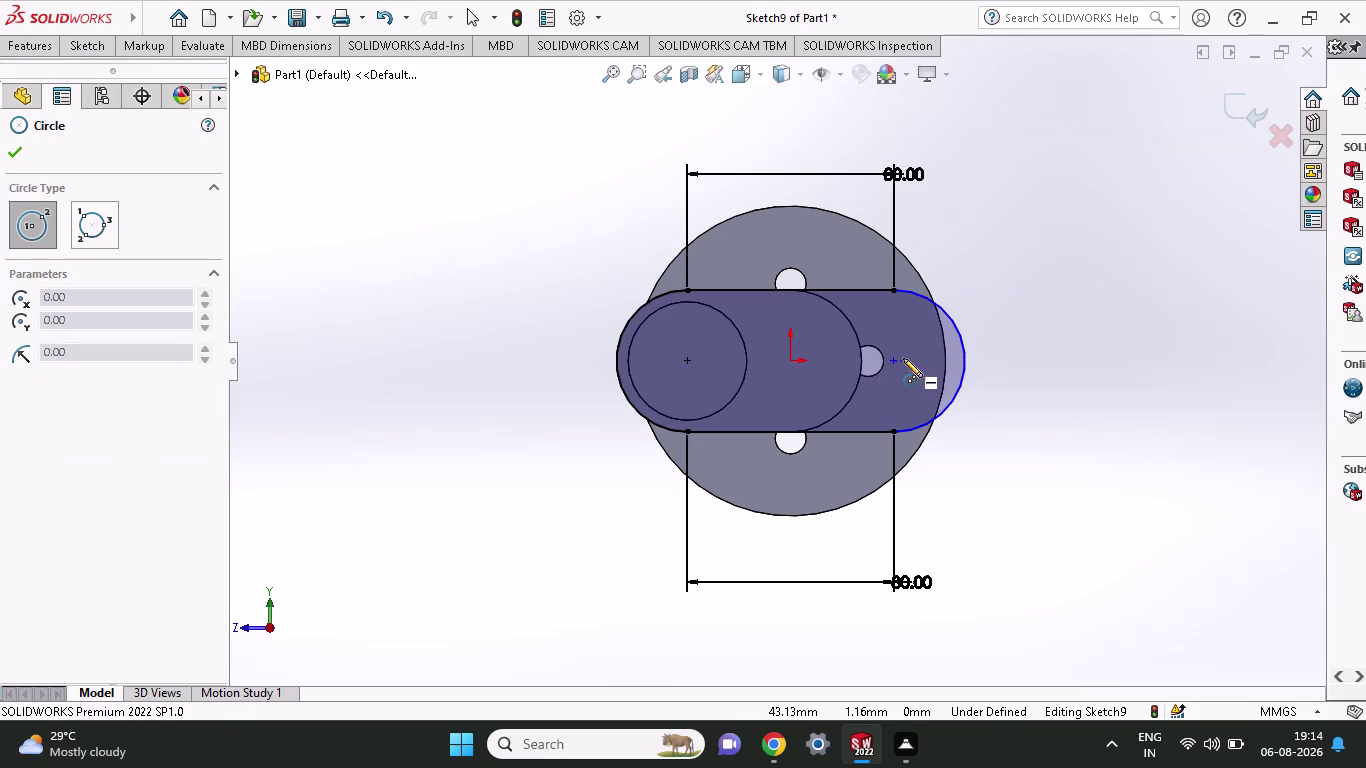
Draw a circle concentric with the right arc and dimension it to 45 mm diameter (22.5+22.5).
click(892, 361)
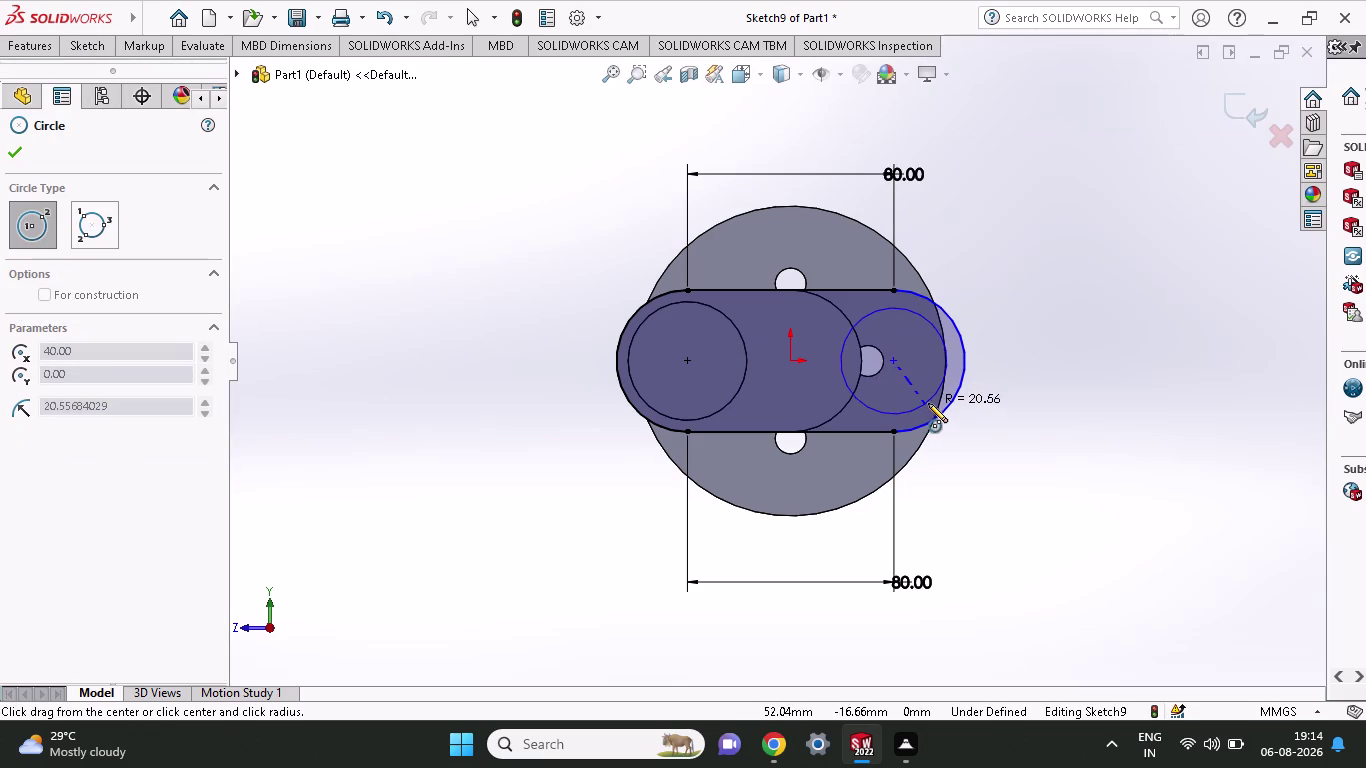
click(929, 403)
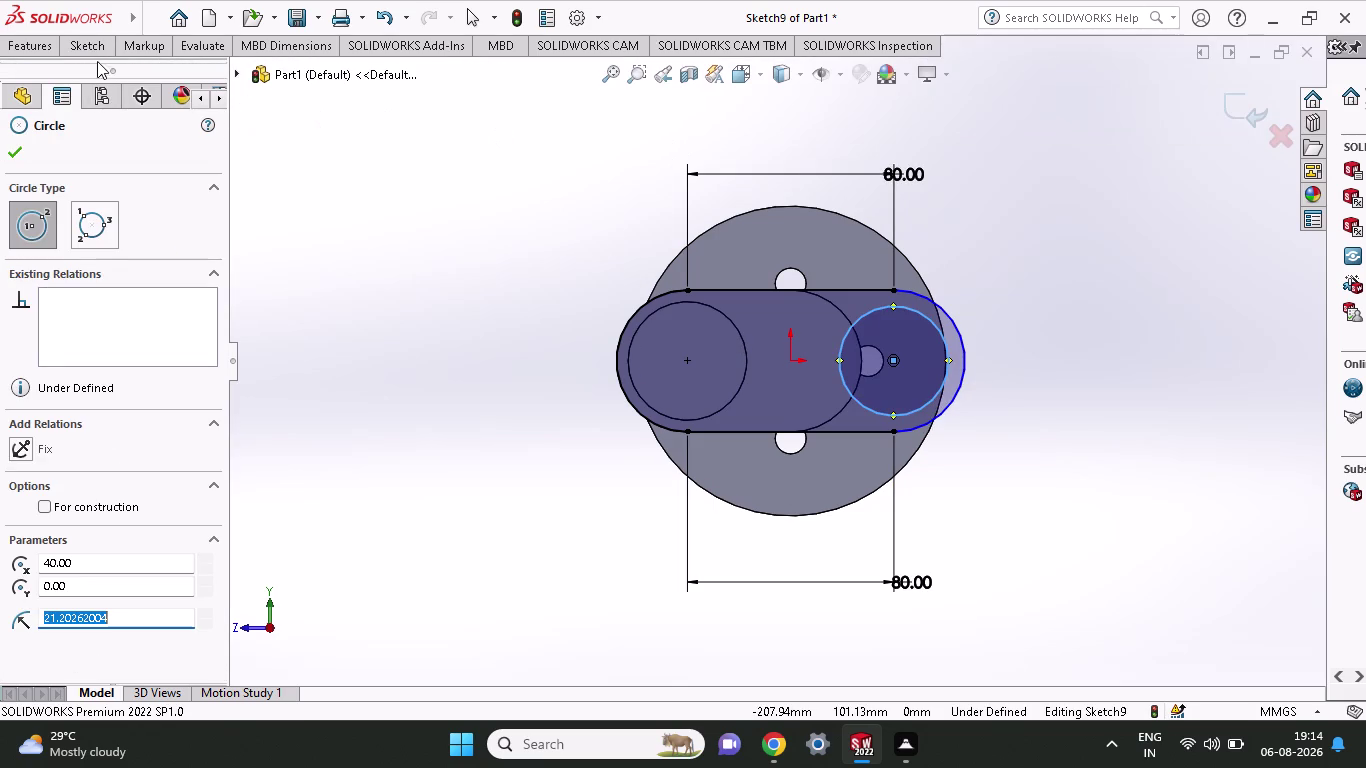
click(94, 47)
click(98, 93)
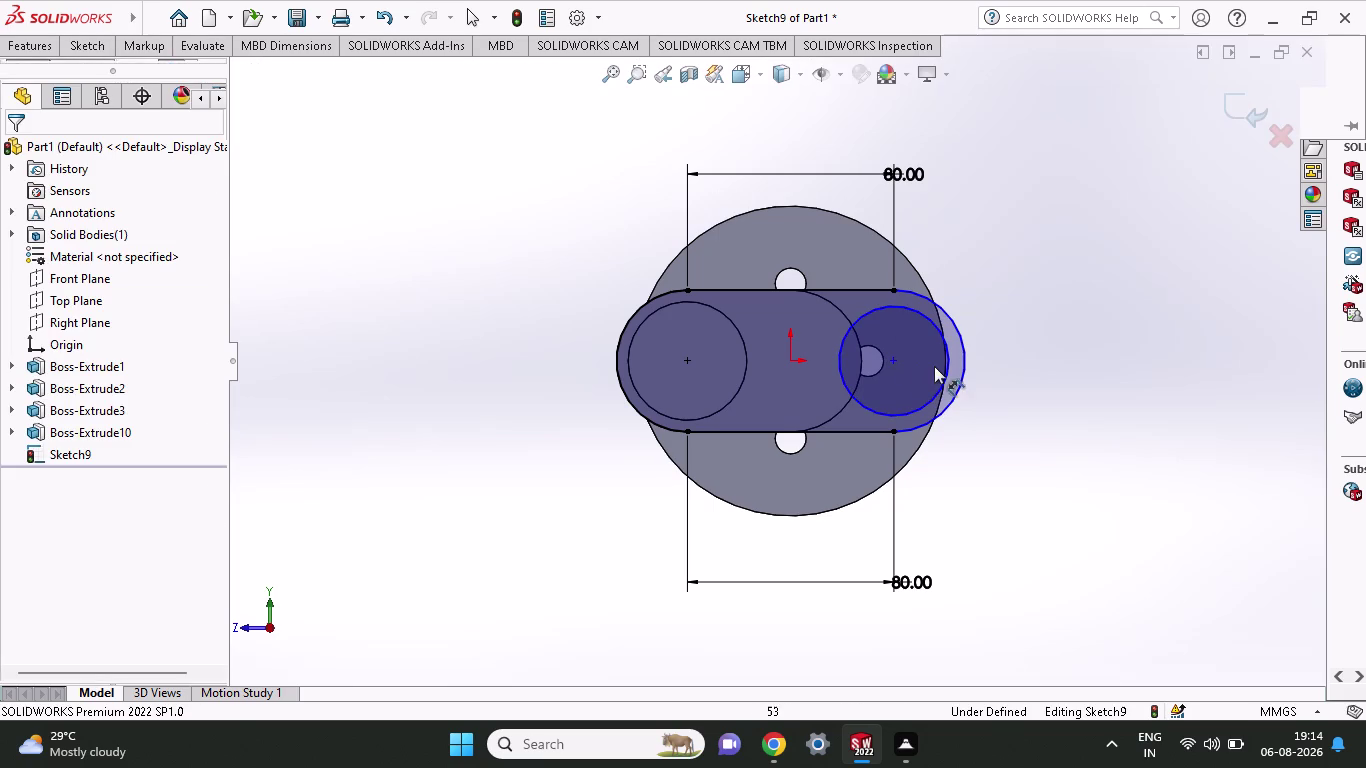
click(944, 374)
click(1192, 354)
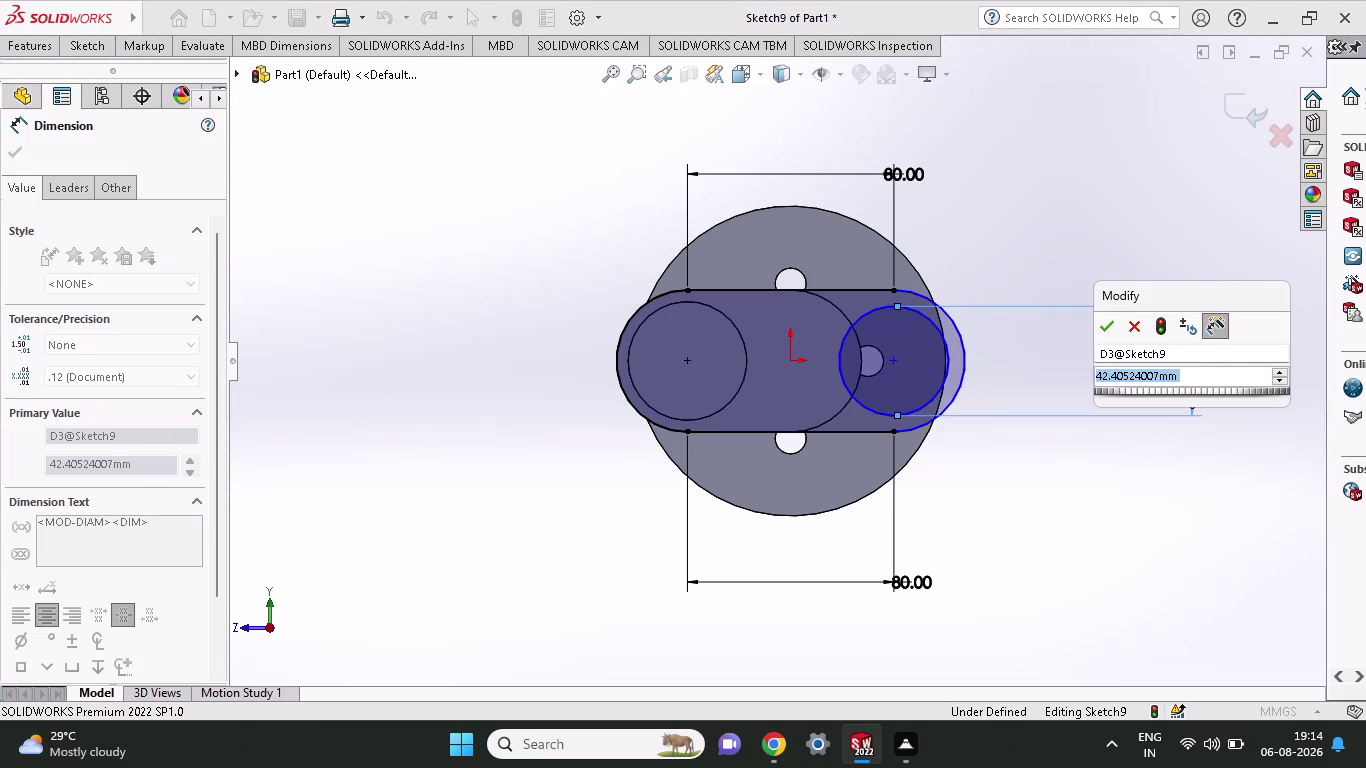
text(22)
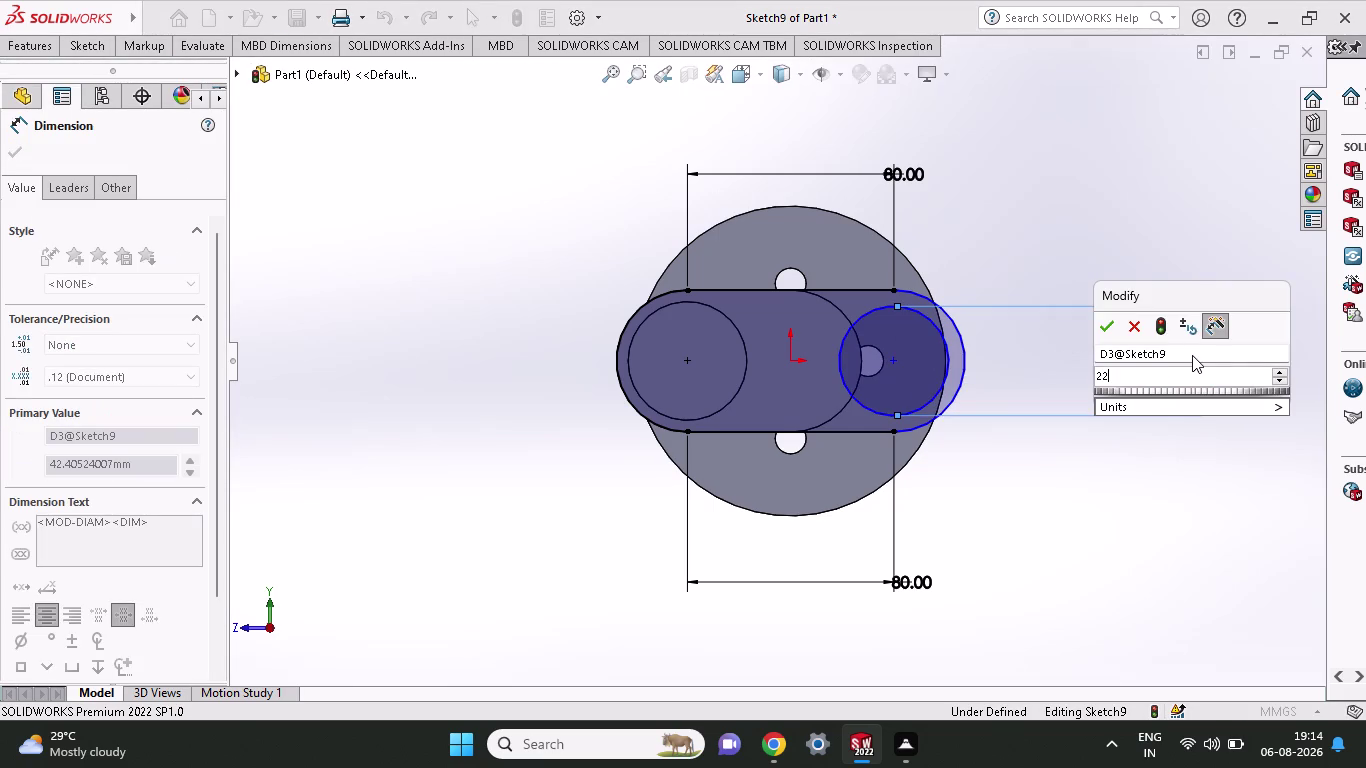
text(.5+2)
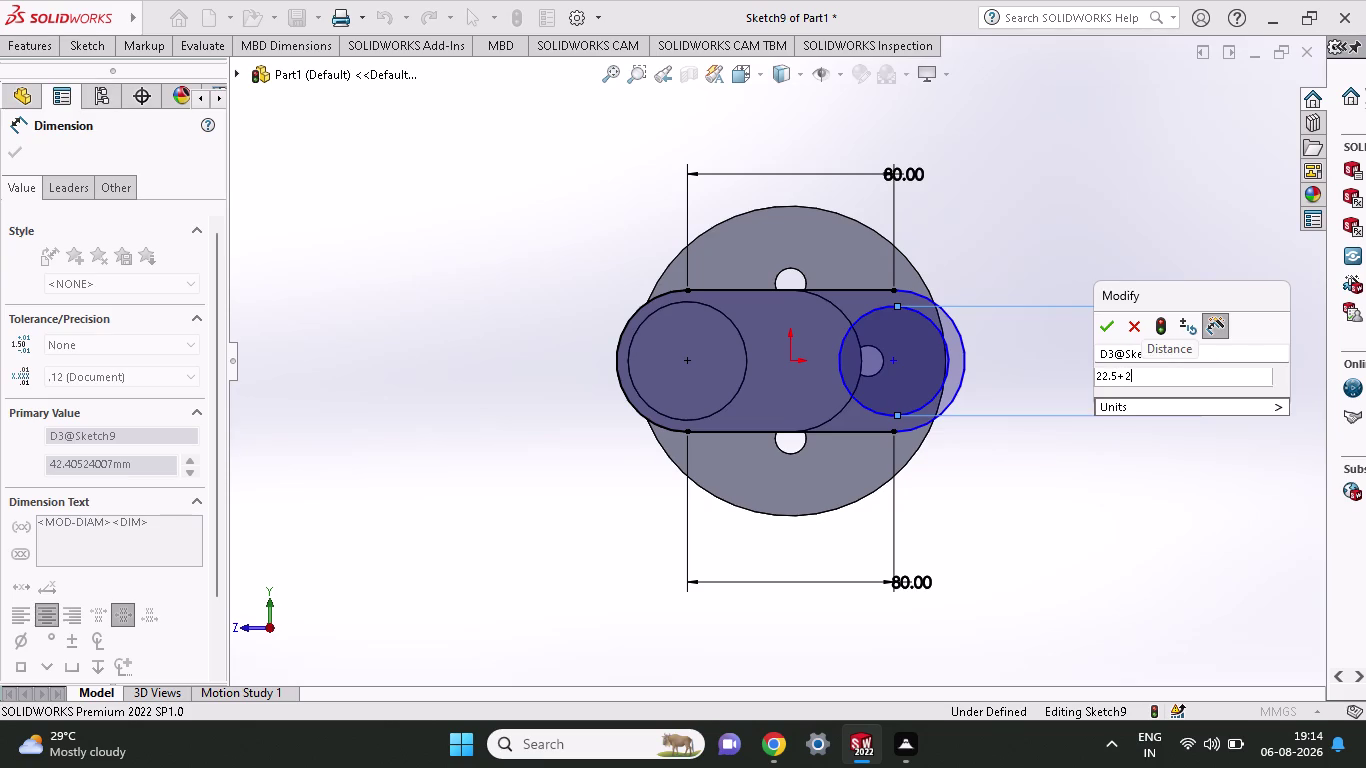
text(.5)
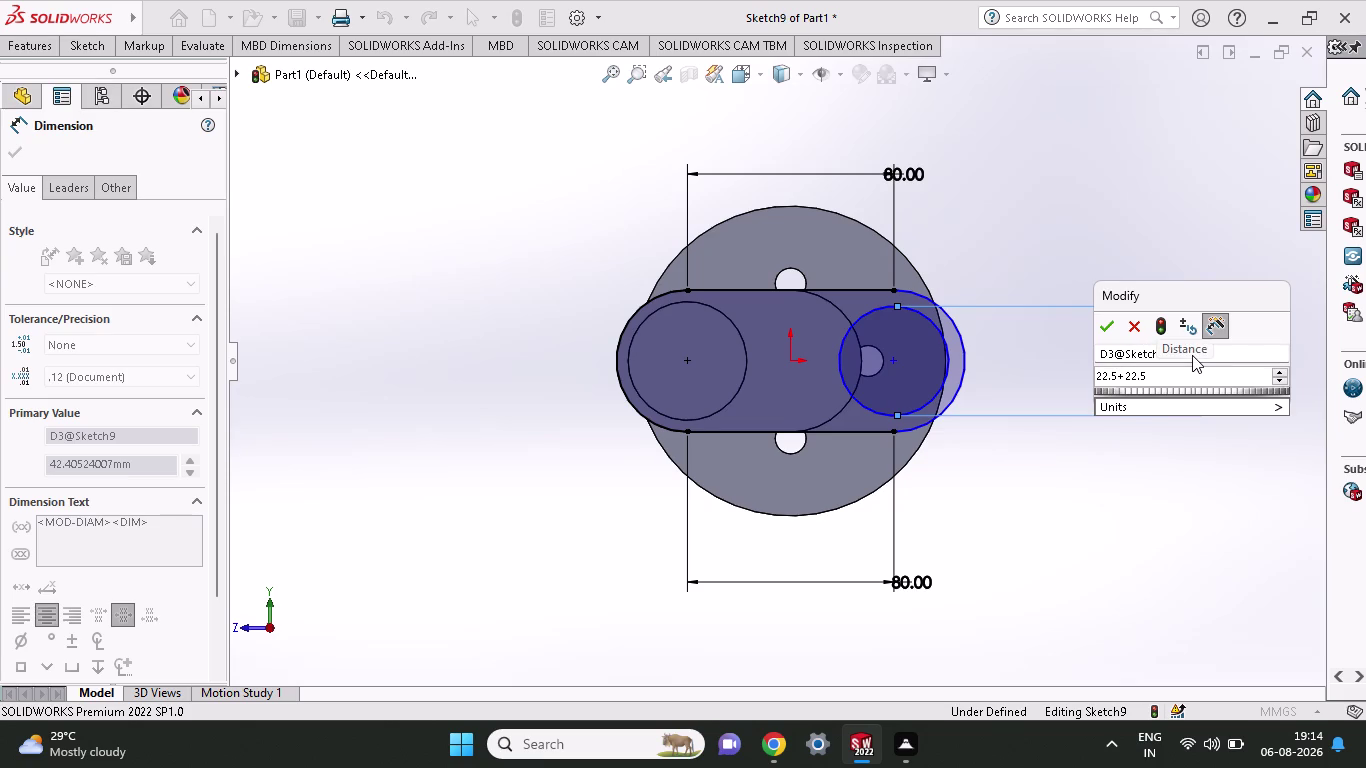
key(Return)
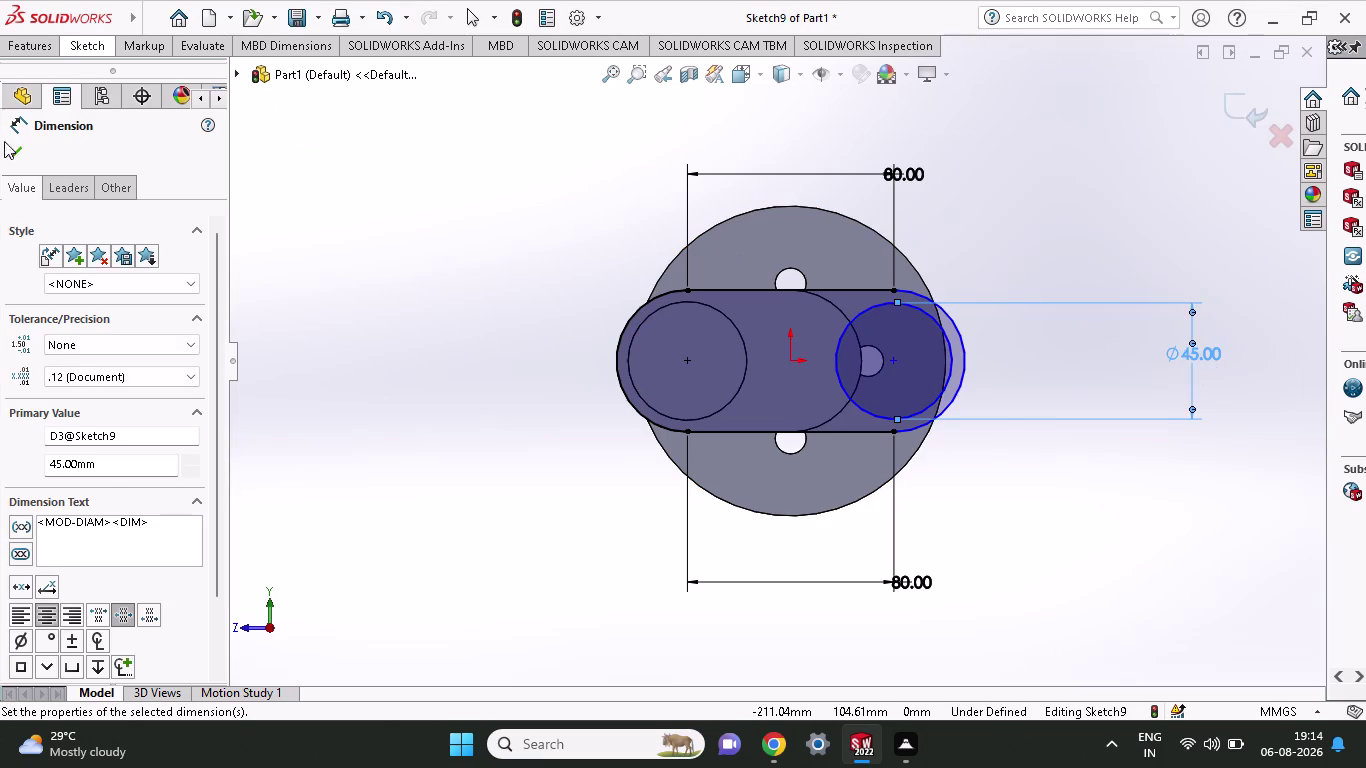
click(11, 151)
middle_drag(974, 251, 994, 371)
Select the slot sketch and start an extrusion, then cancel it.
scroll(up, 3)
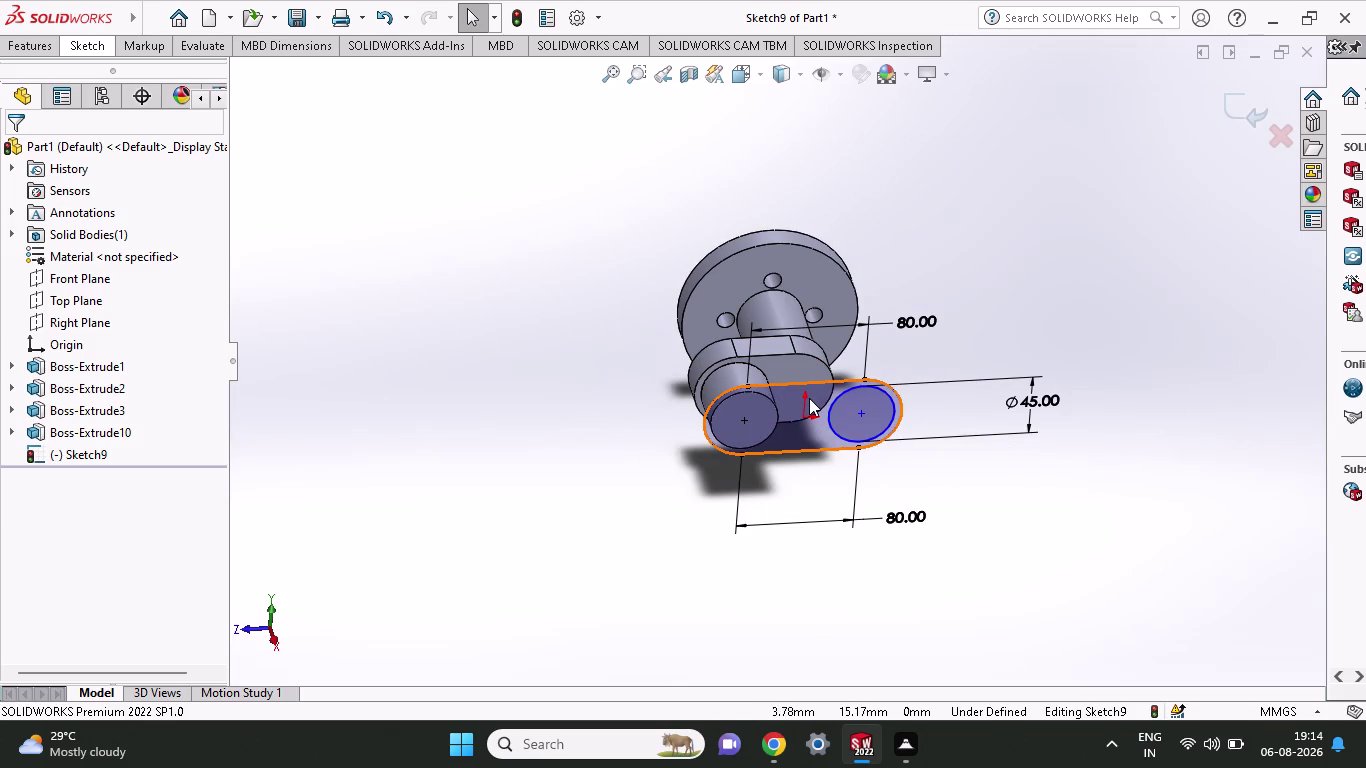
click(19, 54)
click(51, 81)
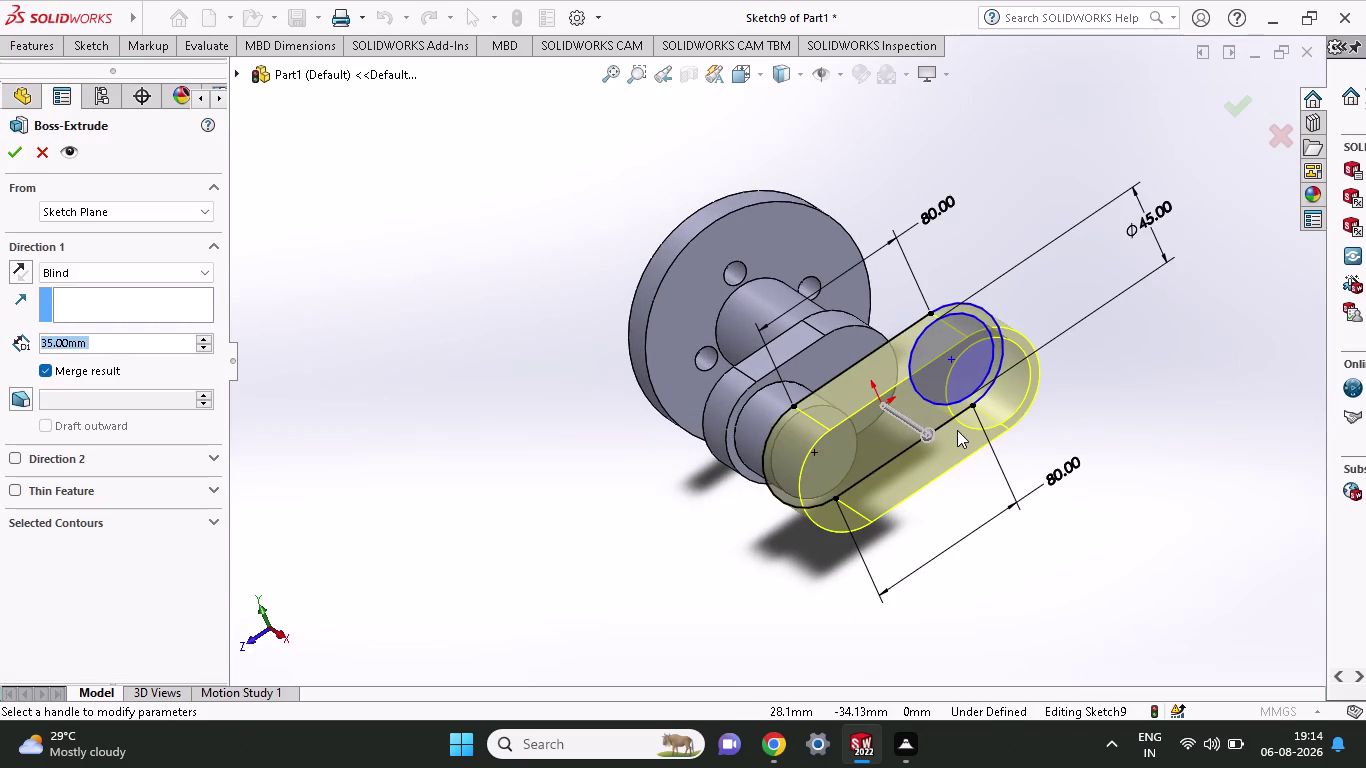
key(Escape)
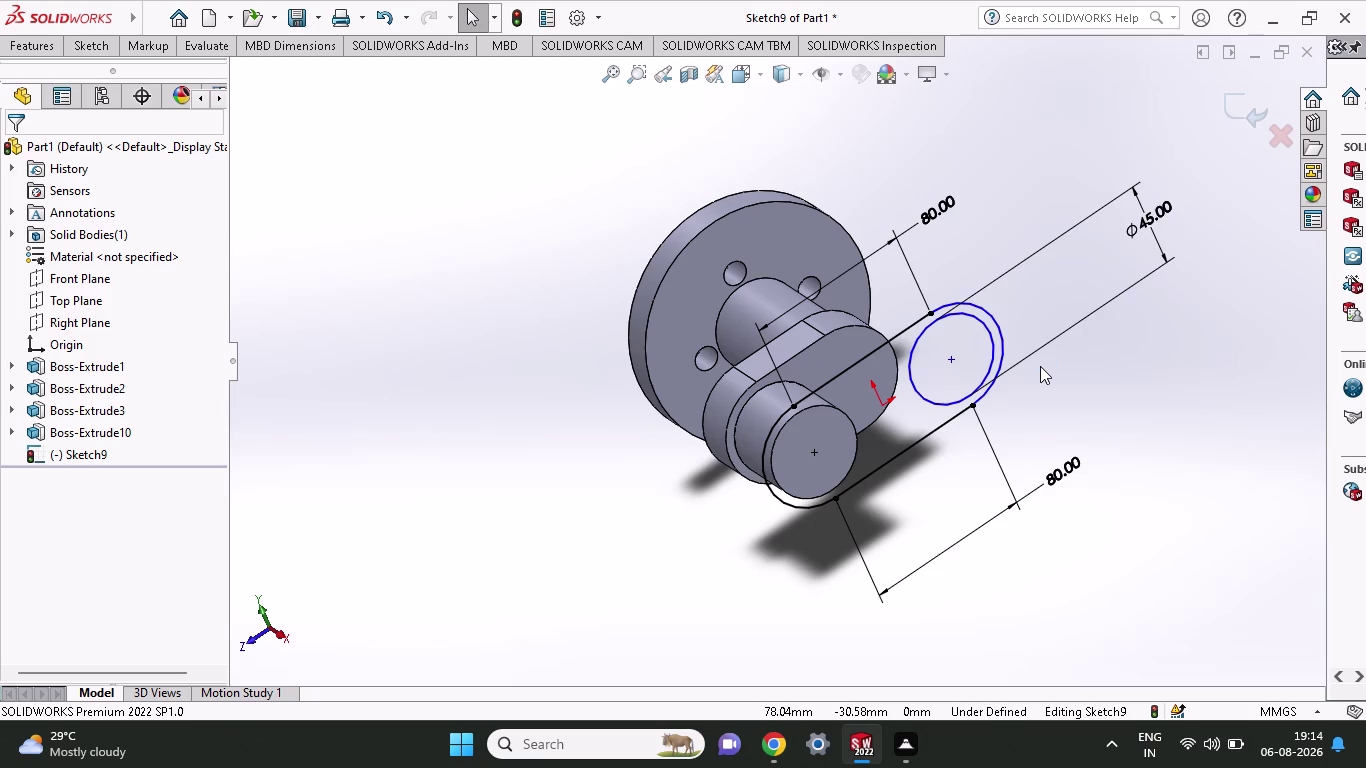
Undo back past the inner circle, then re-extrude the slot profile with a new depth.
key(ctrl+z)
key(ctrl+z)
key(ctrl+z)
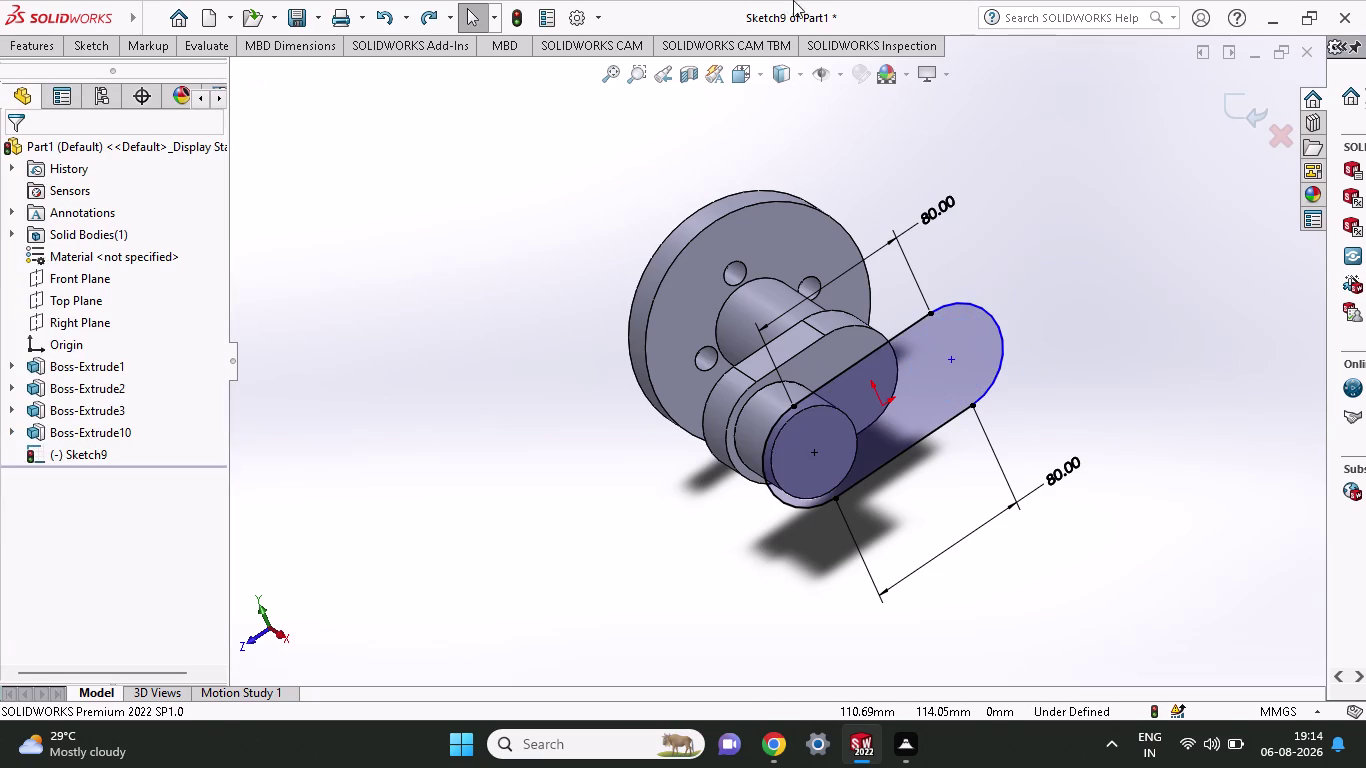
click(37, 41)
click(40, 64)
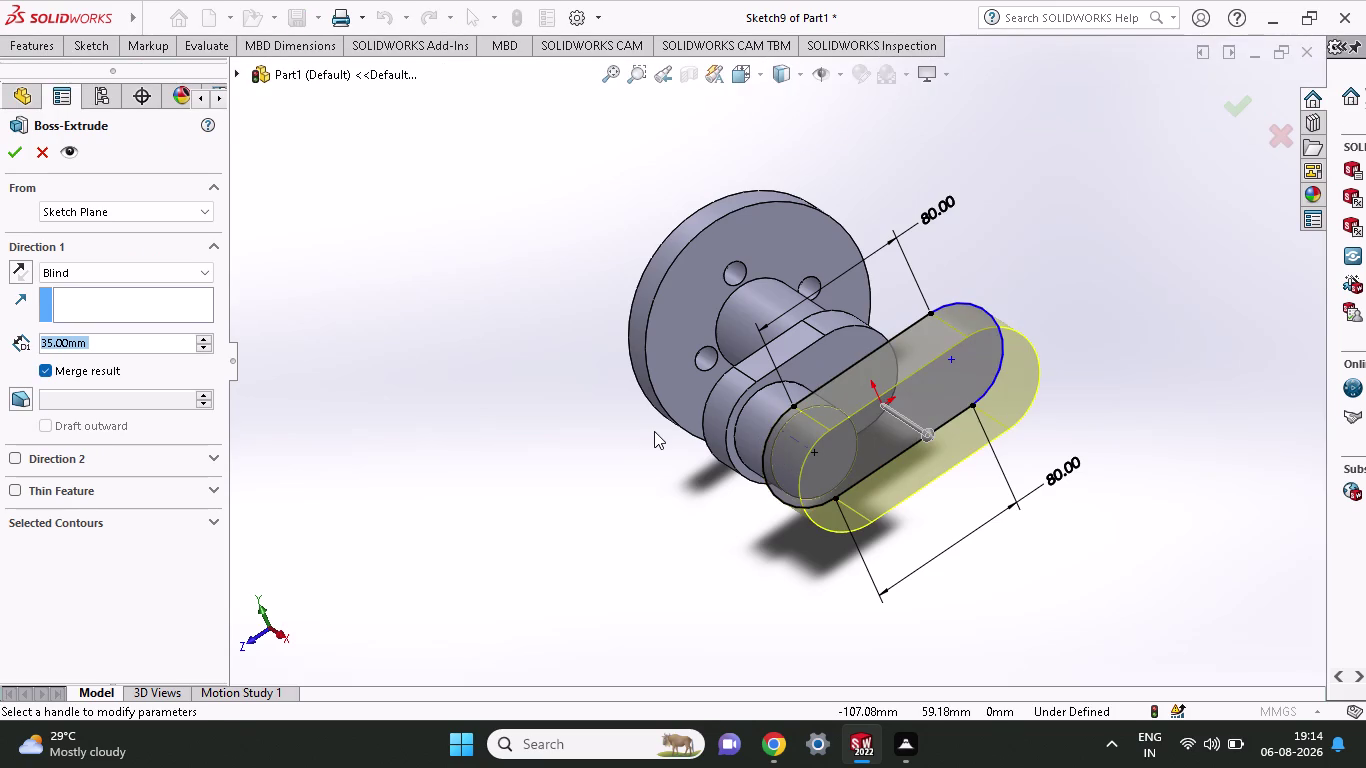
text(22)
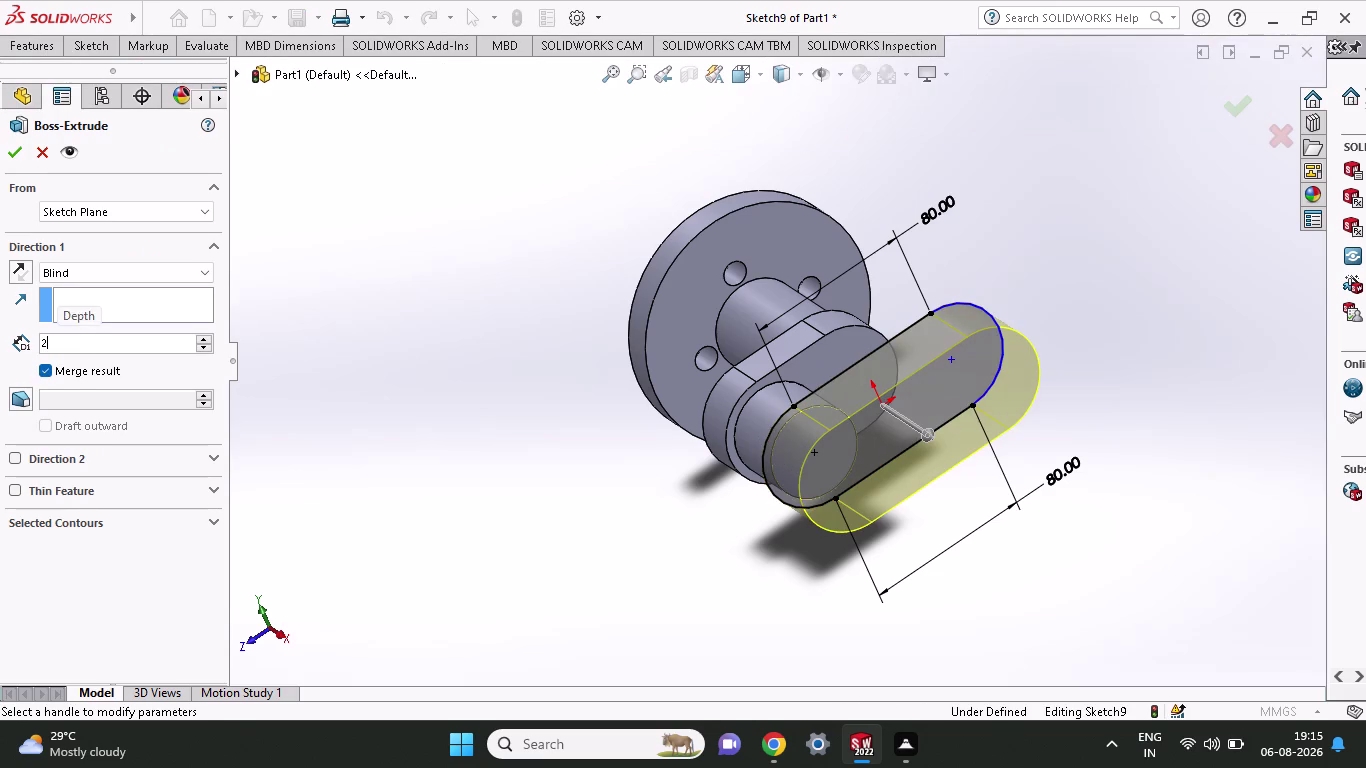